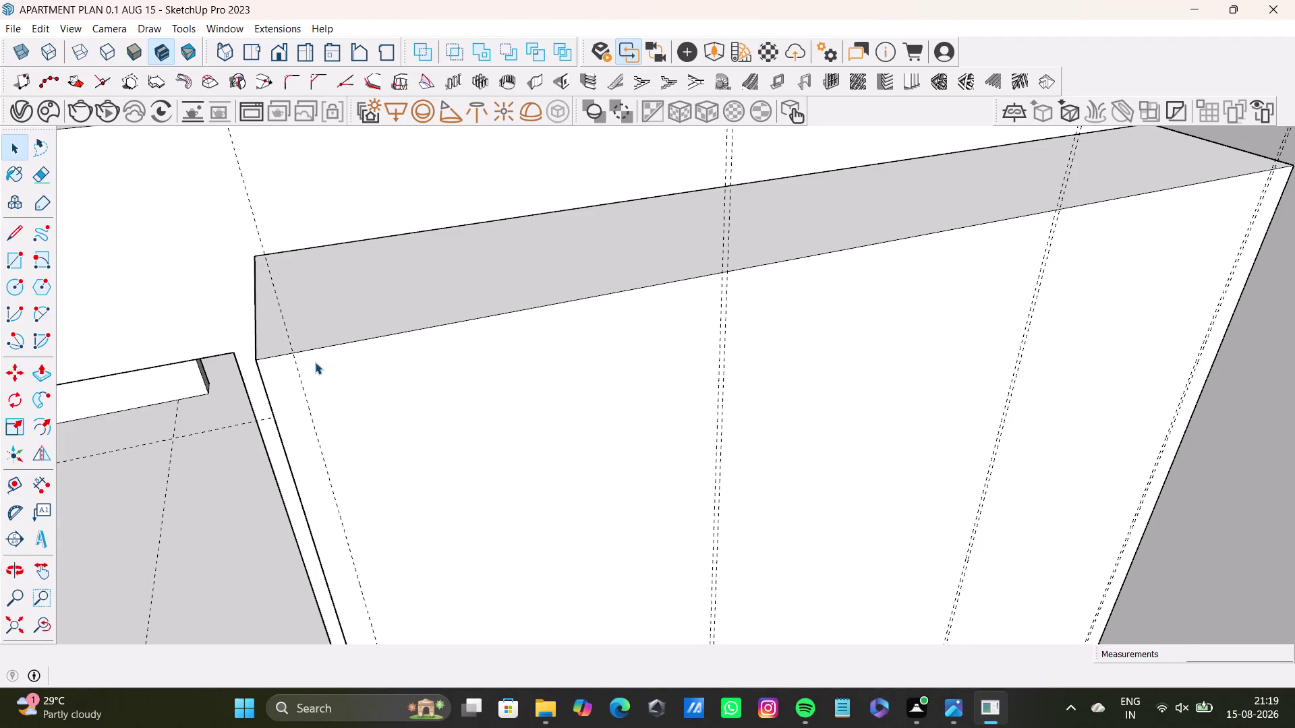
Zoom and pan to bring the wardrobe's left edge into view.
scroll(down, 3)
scroll(down, 3)
middle_drag(391, 461, 281, 365)
scroll(up, 3)
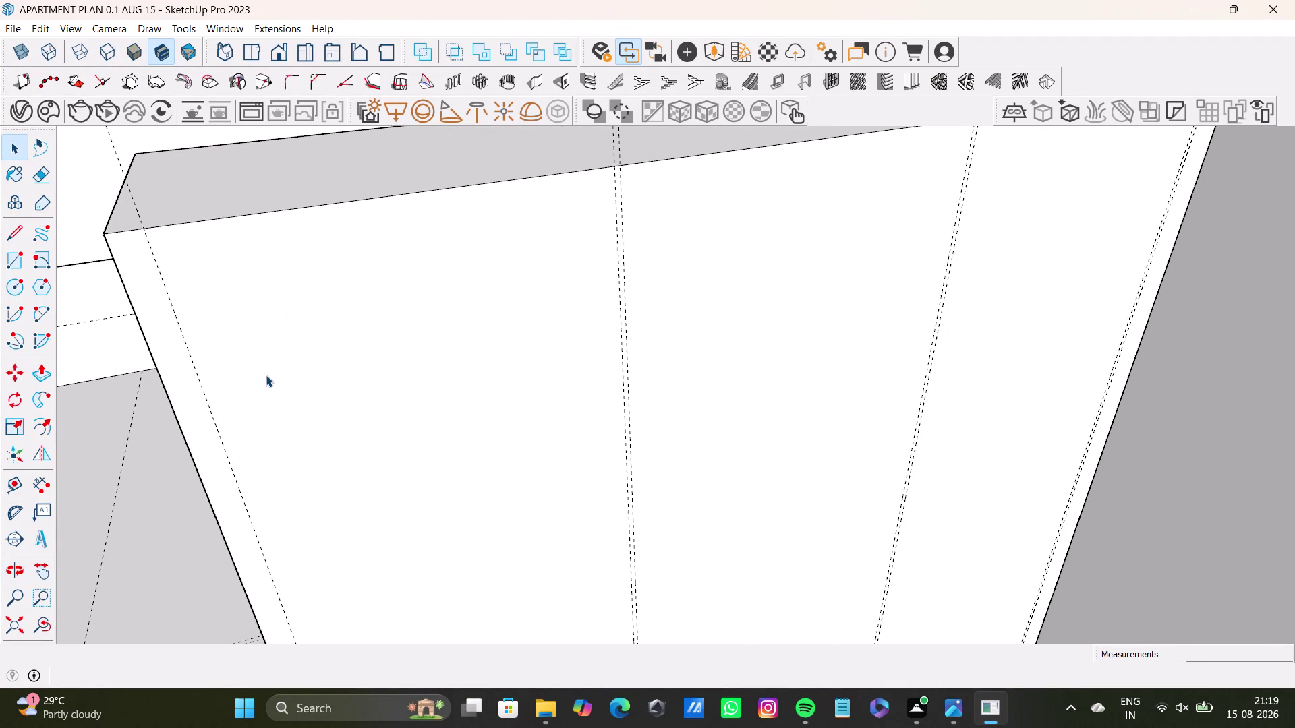
drag(18, 482, 28, 476)
scroll(up, 3)
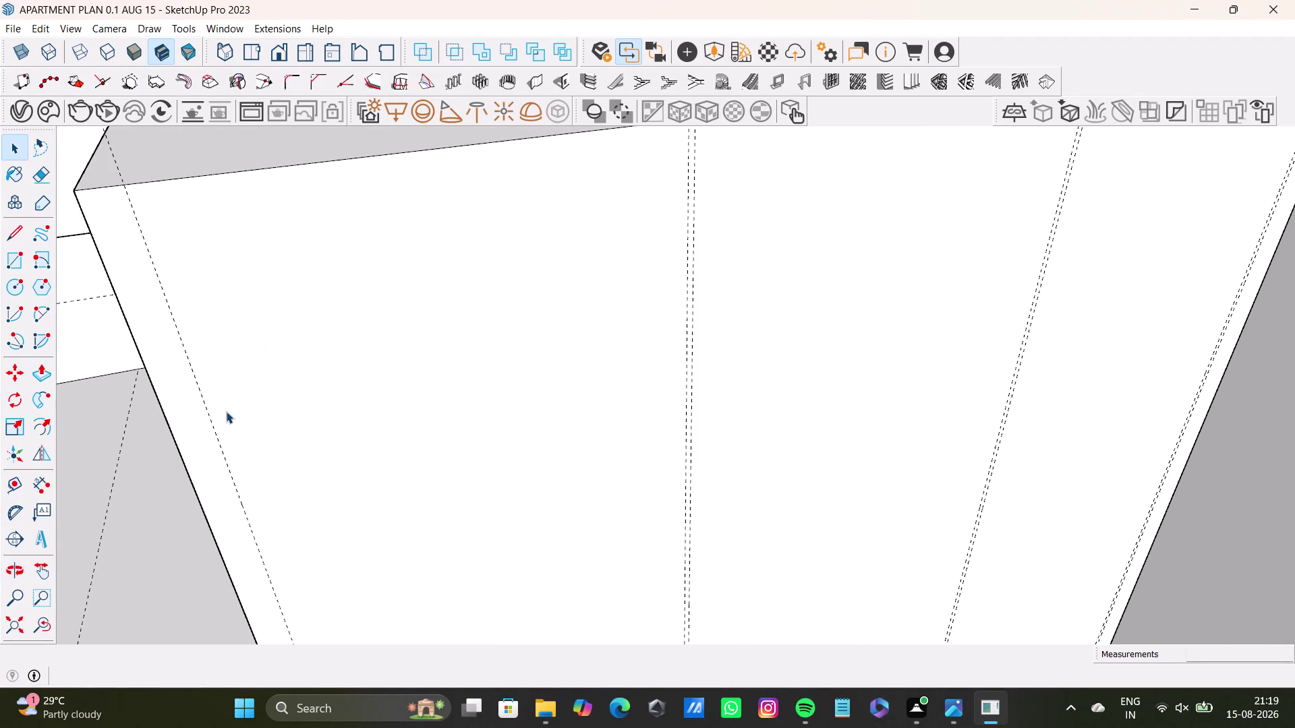
With Tape Measure, place a guide 0.5" in from the wardrobe's left edge.
click(20, 484)
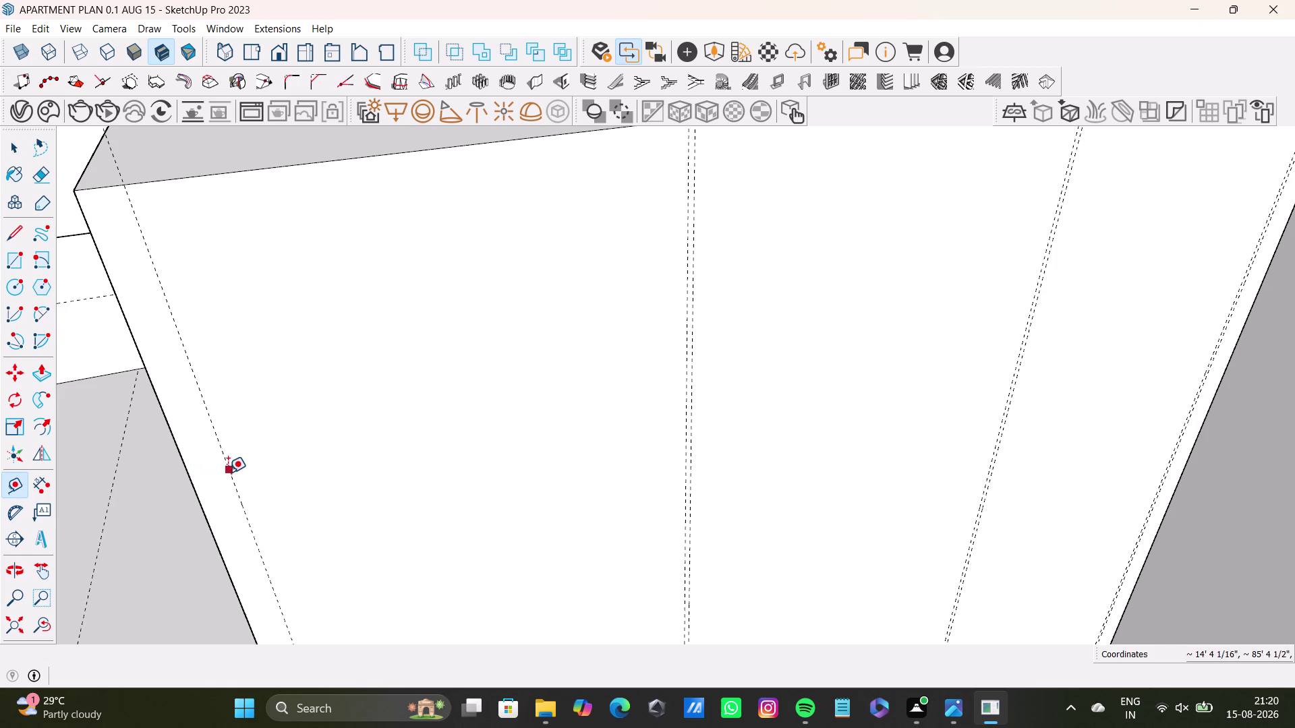
drag(228, 473, 263, 473)
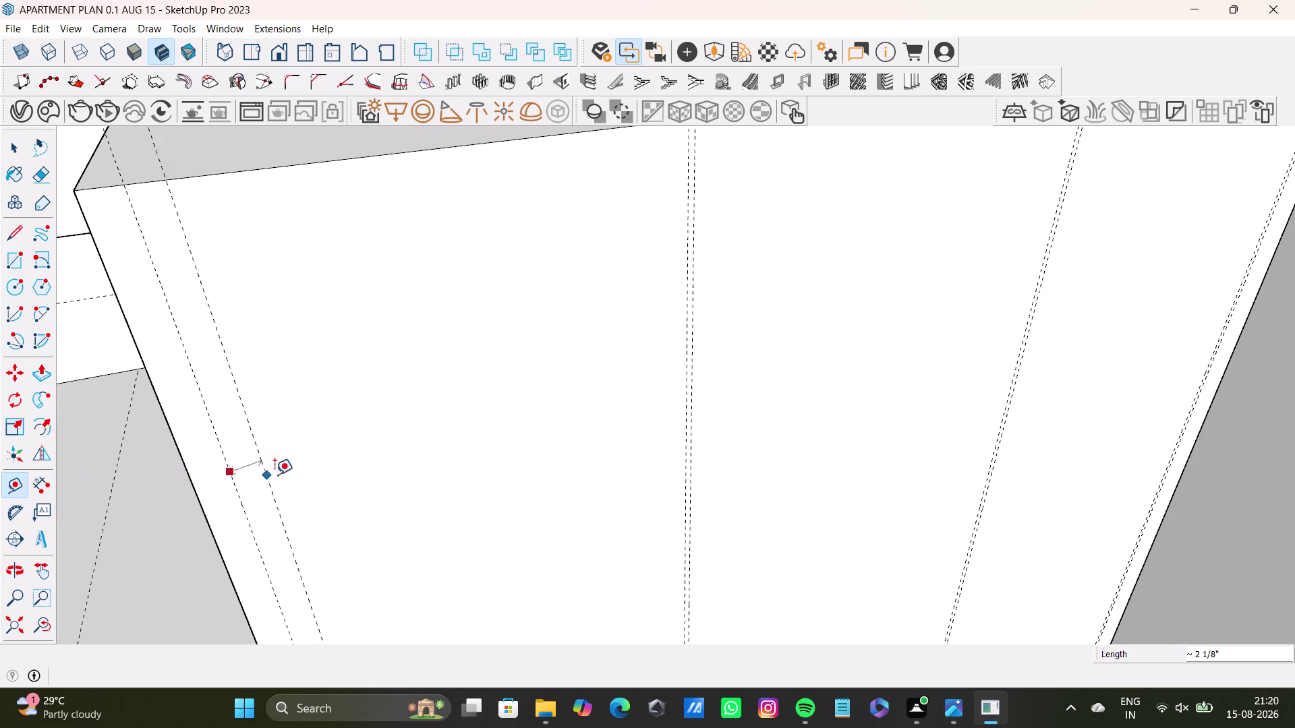
middle_drag(301, 482, 464, 484)
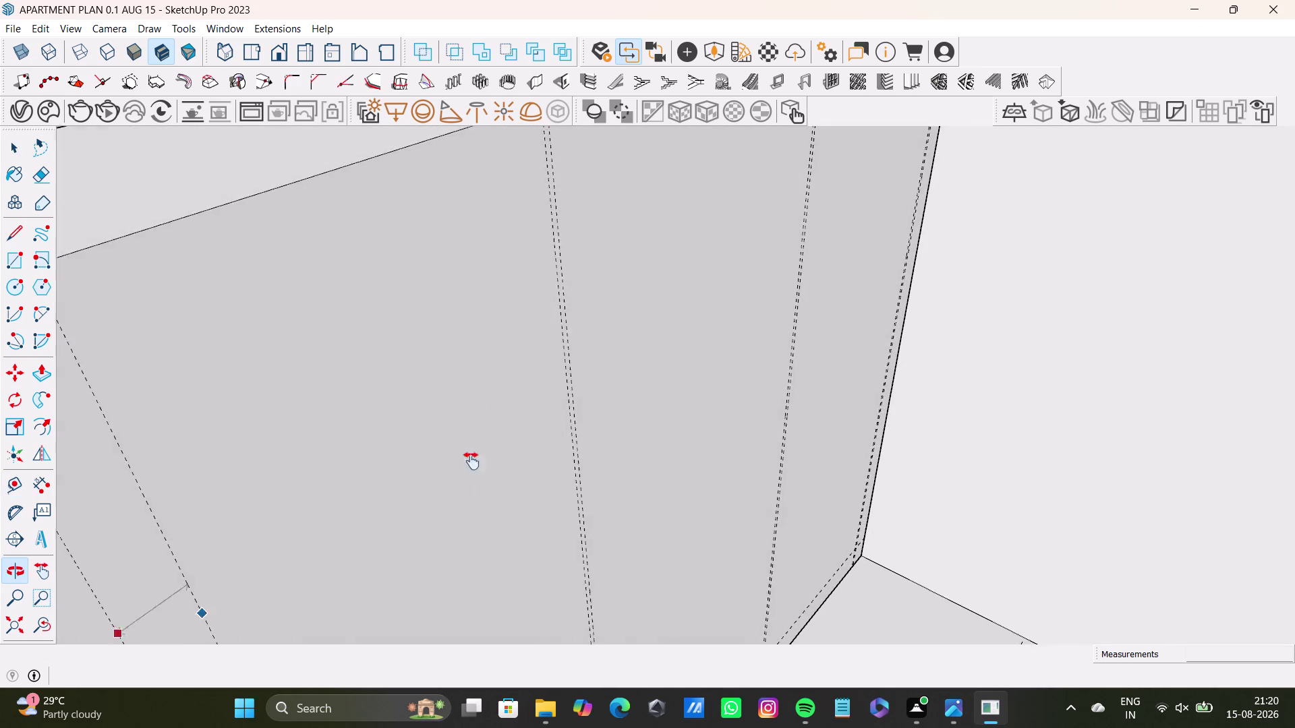
middle_drag(464, 484, 526, 372)
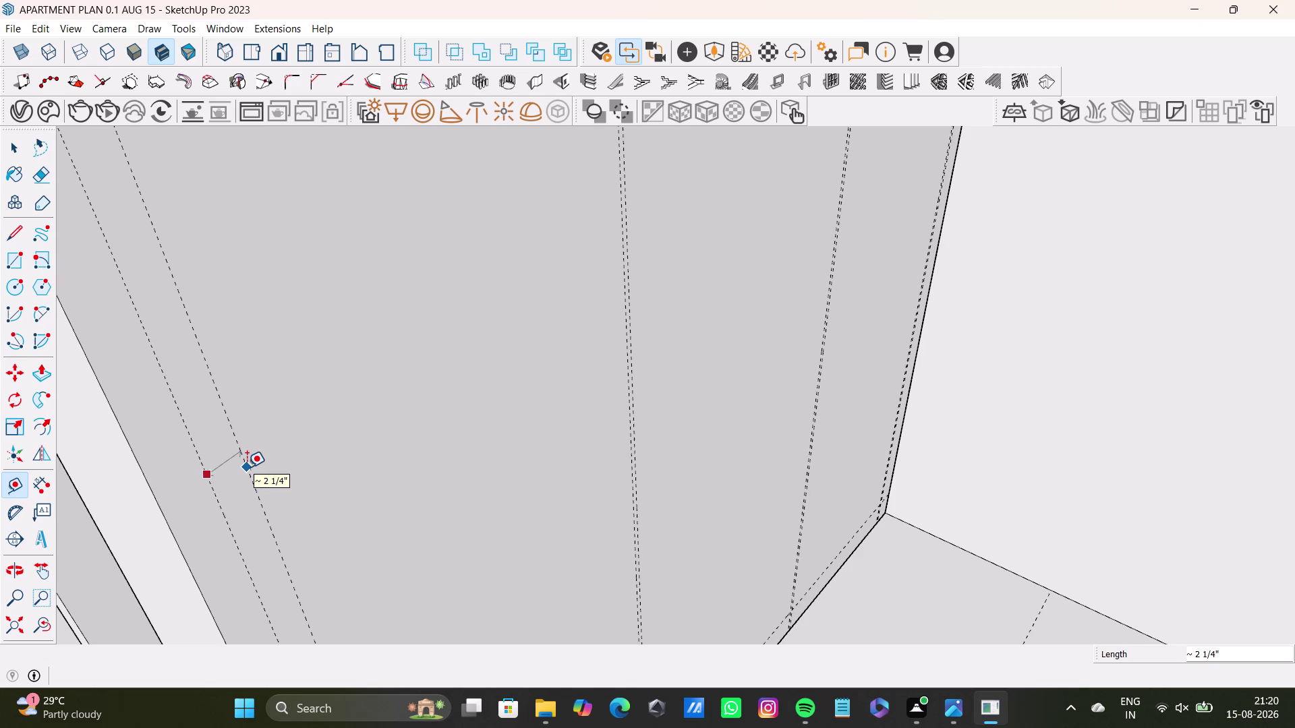
text(0)
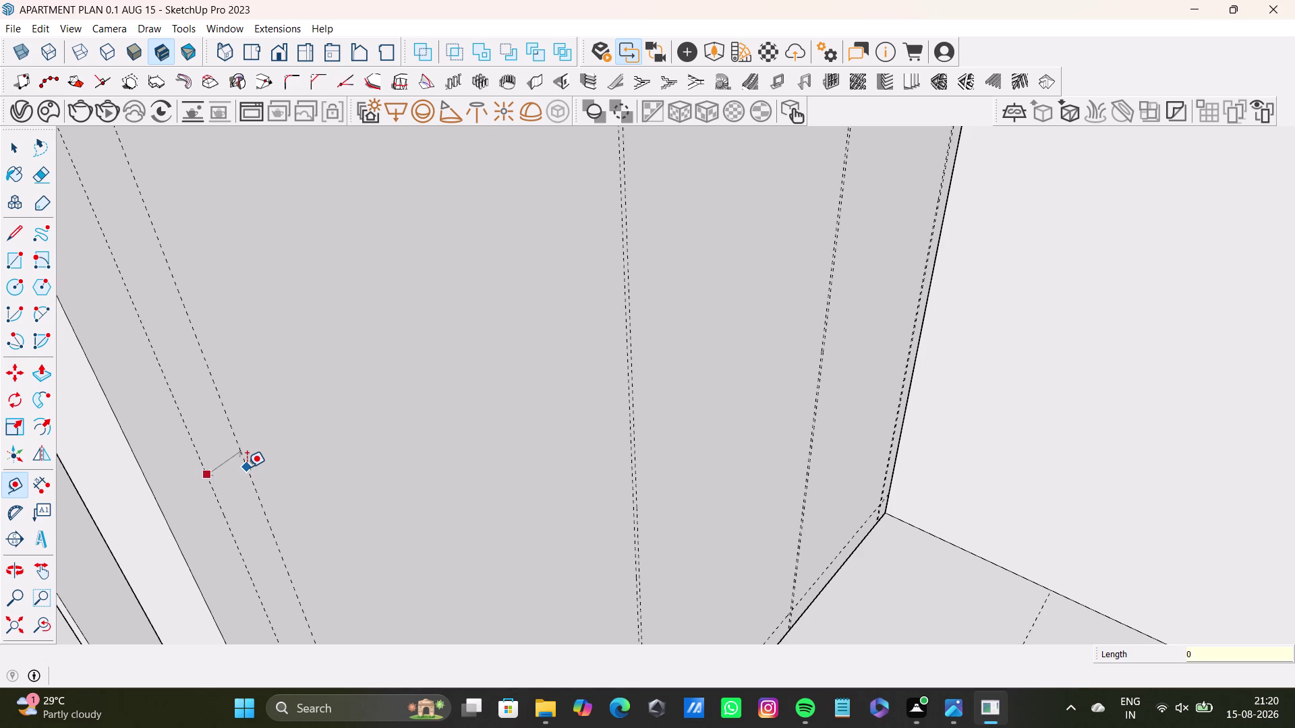
text(.5)
key(shift+quotedbl)
key(Return)
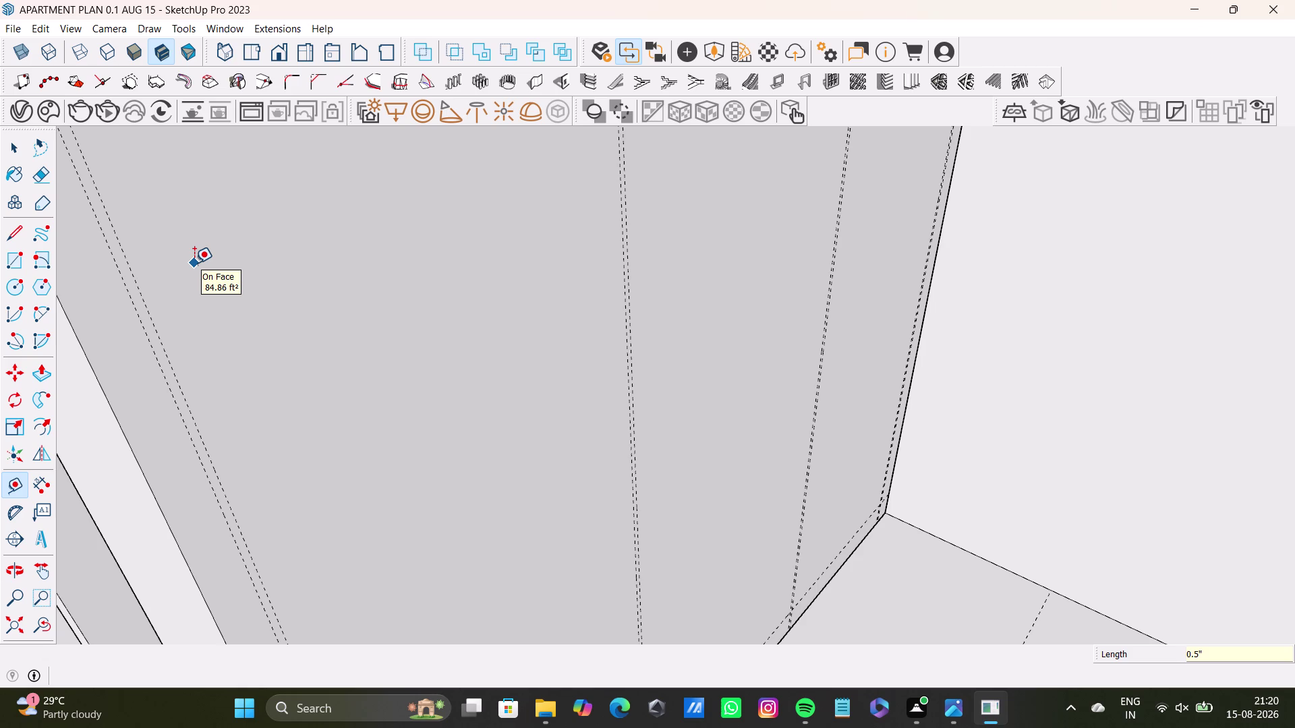
Zoom out and click the wardrobe front to start another offset guide.
scroll(down, 3)
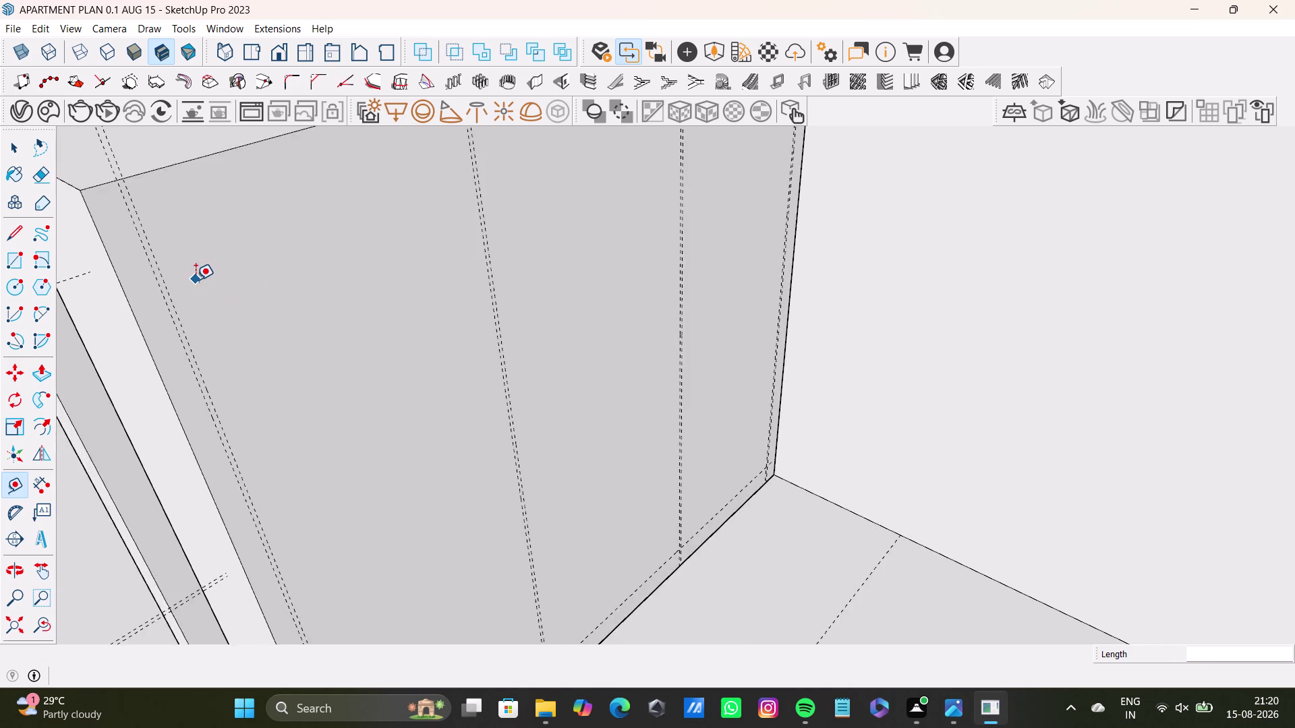
scroll(down, 3)
scroll(down, 3)
scroll(down, 3)
scroll(down, 3)
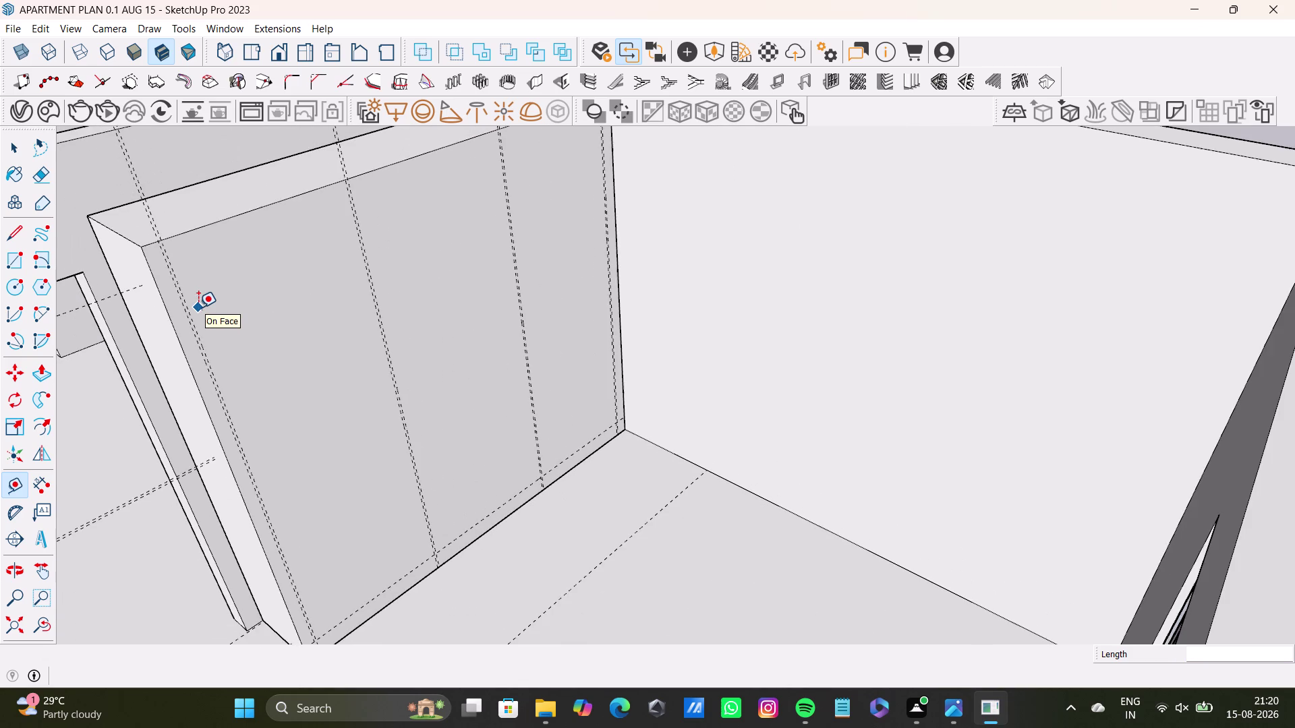
scroll(down, 3)
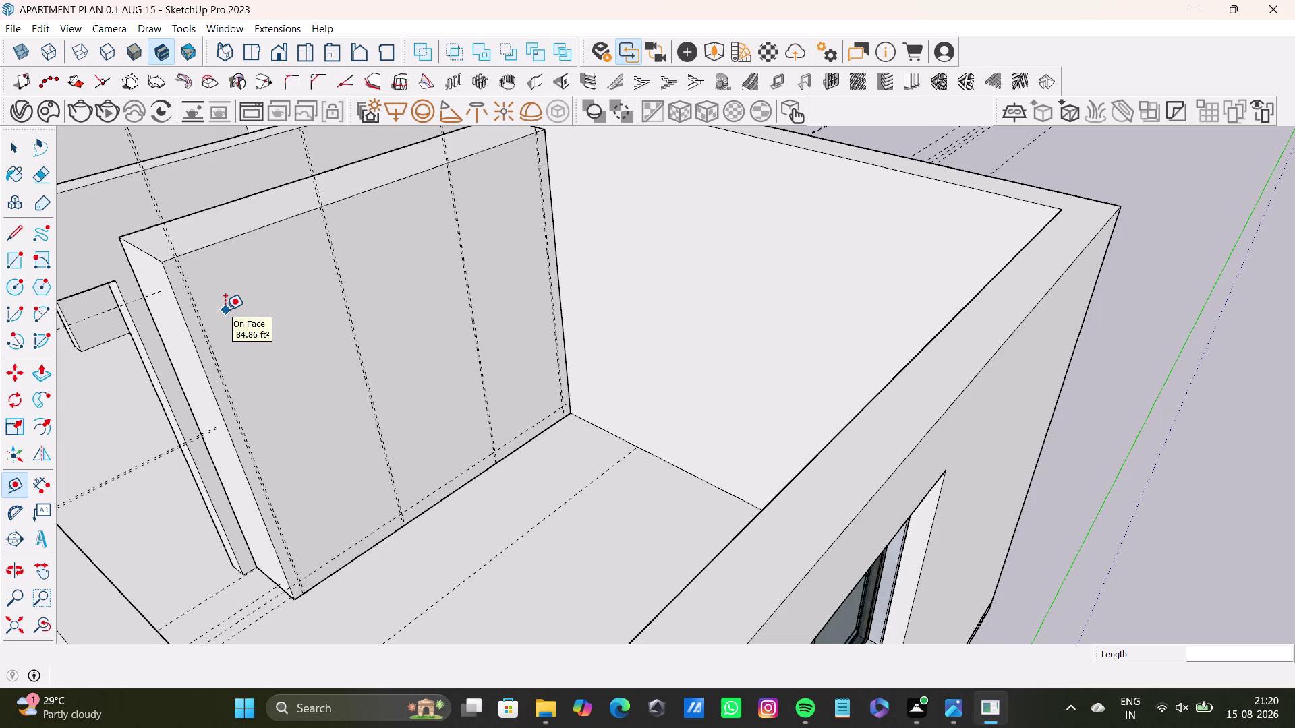
scroll(up, 3)
click(215, 242)
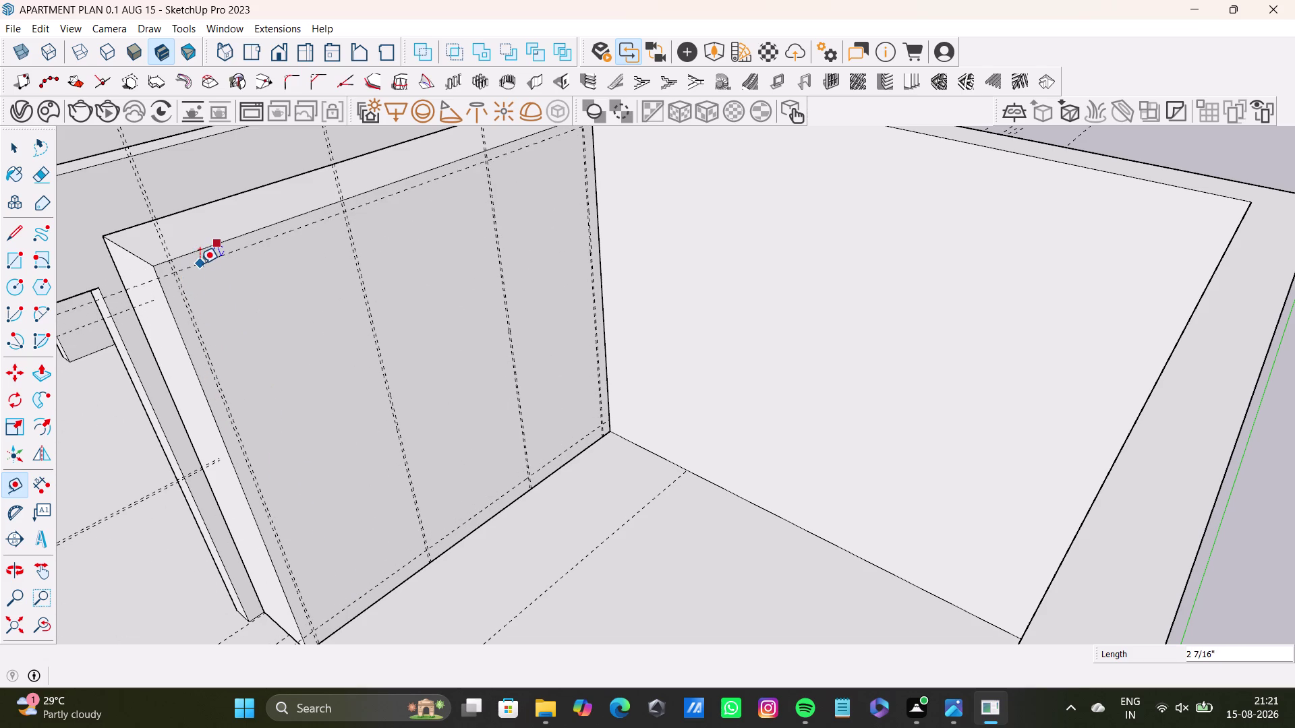
Start a parallel guide from the wardrobe's top edge, turning the view to face the front.
click(199, 269)
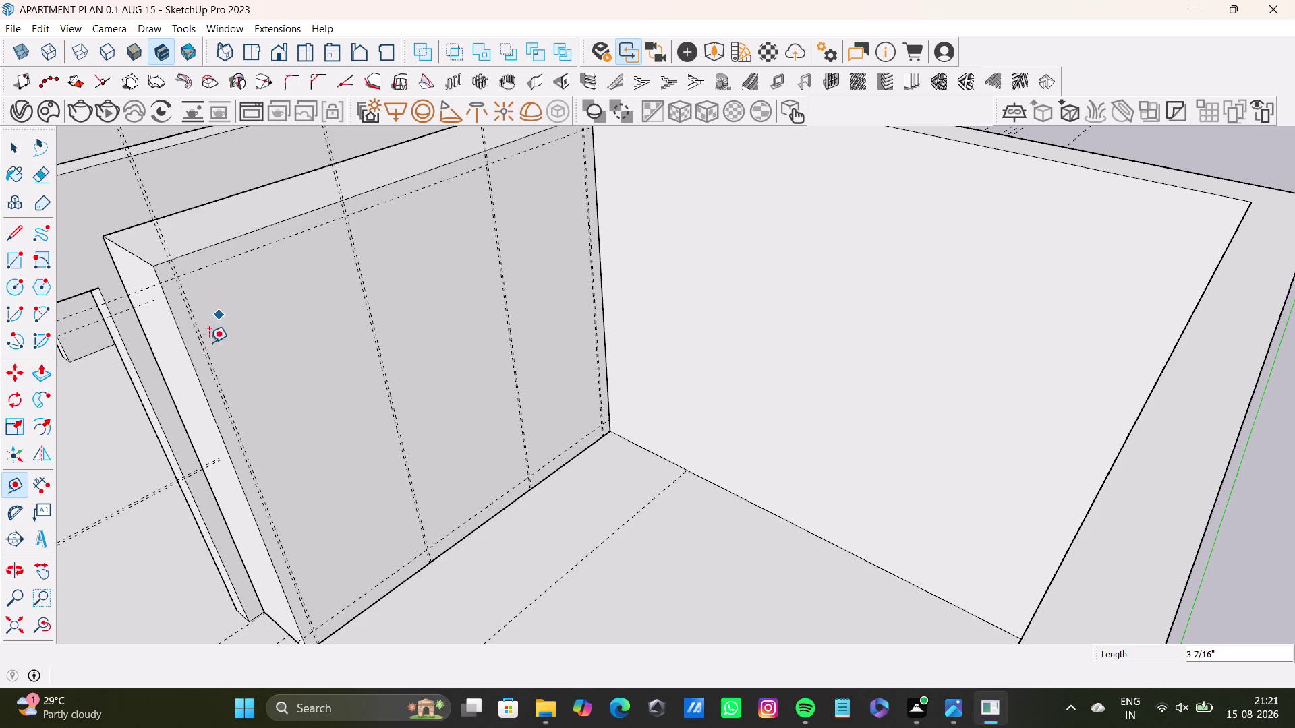
scroll(down, 3)
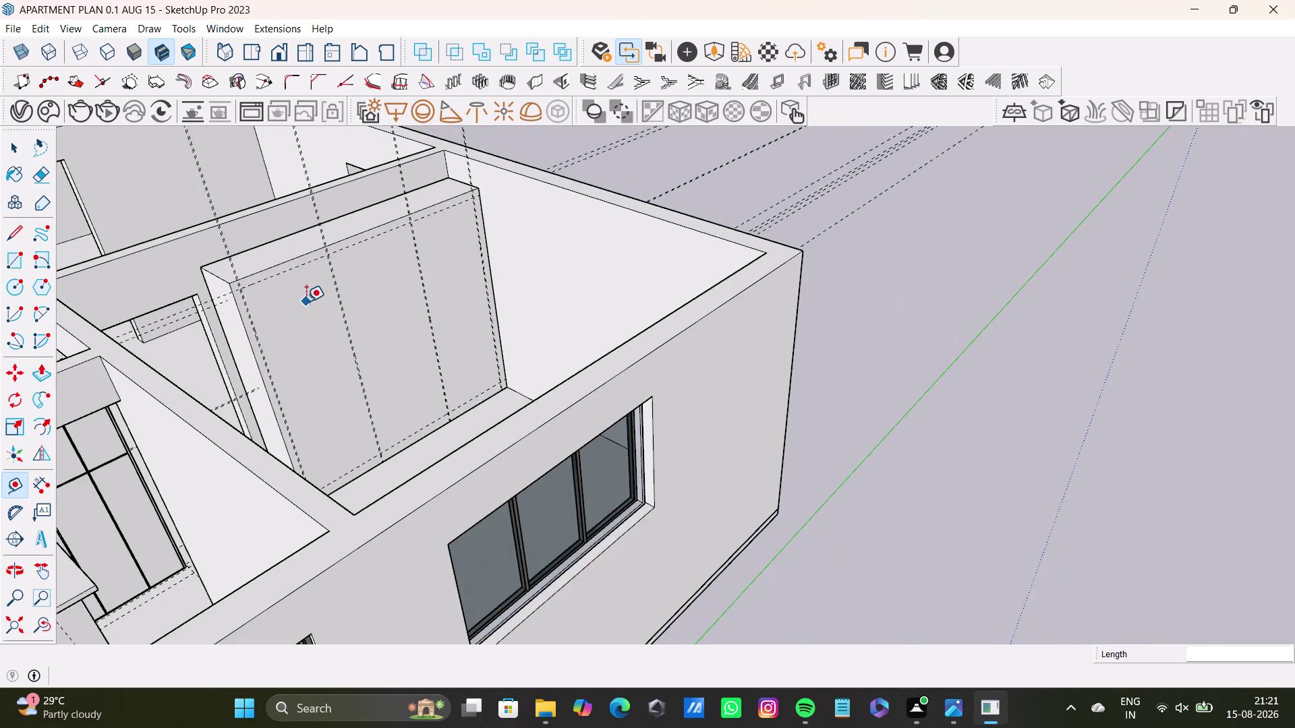
scroll(up, 3)
middle_drag(324, 309, 246, 305)
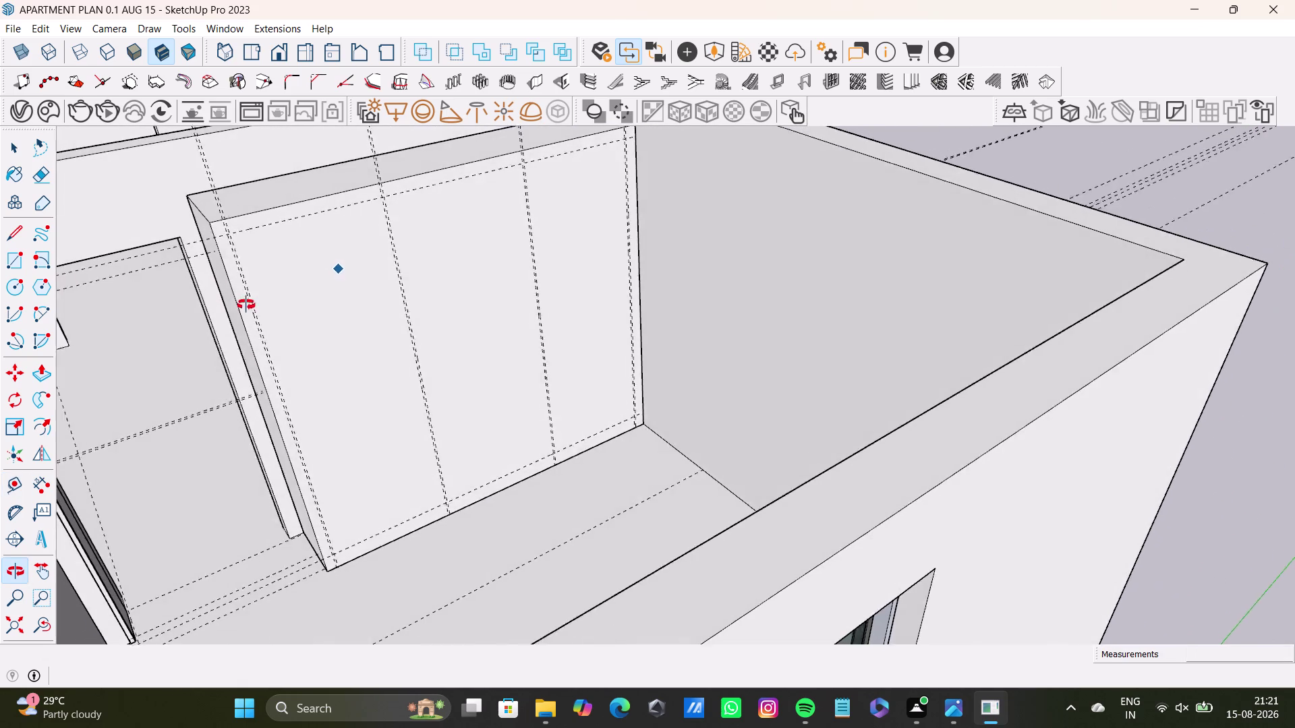
middle_drag(247, 305, 244, 296)
scroll(up, 3)
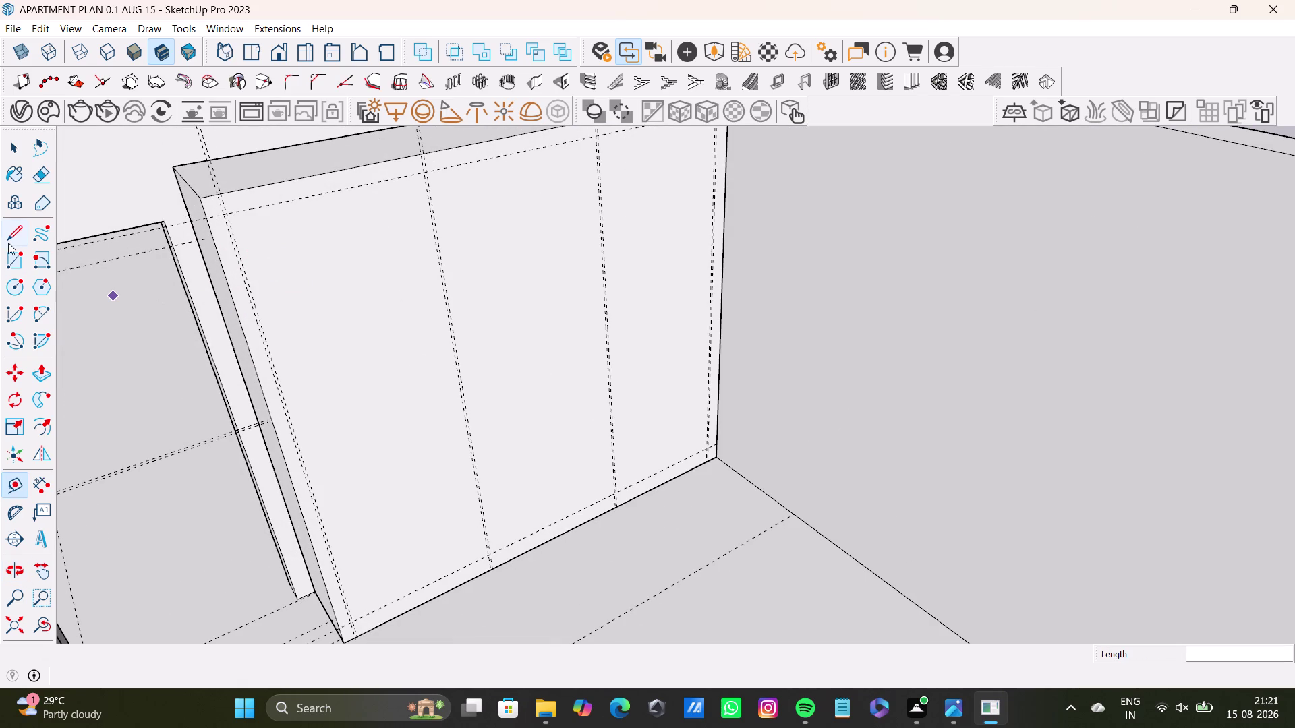
Start a rectangle at the top-left guide intersection of the wardrobe front.
click(17, 265)
scroll(up, 3)
scroll(up, 3)
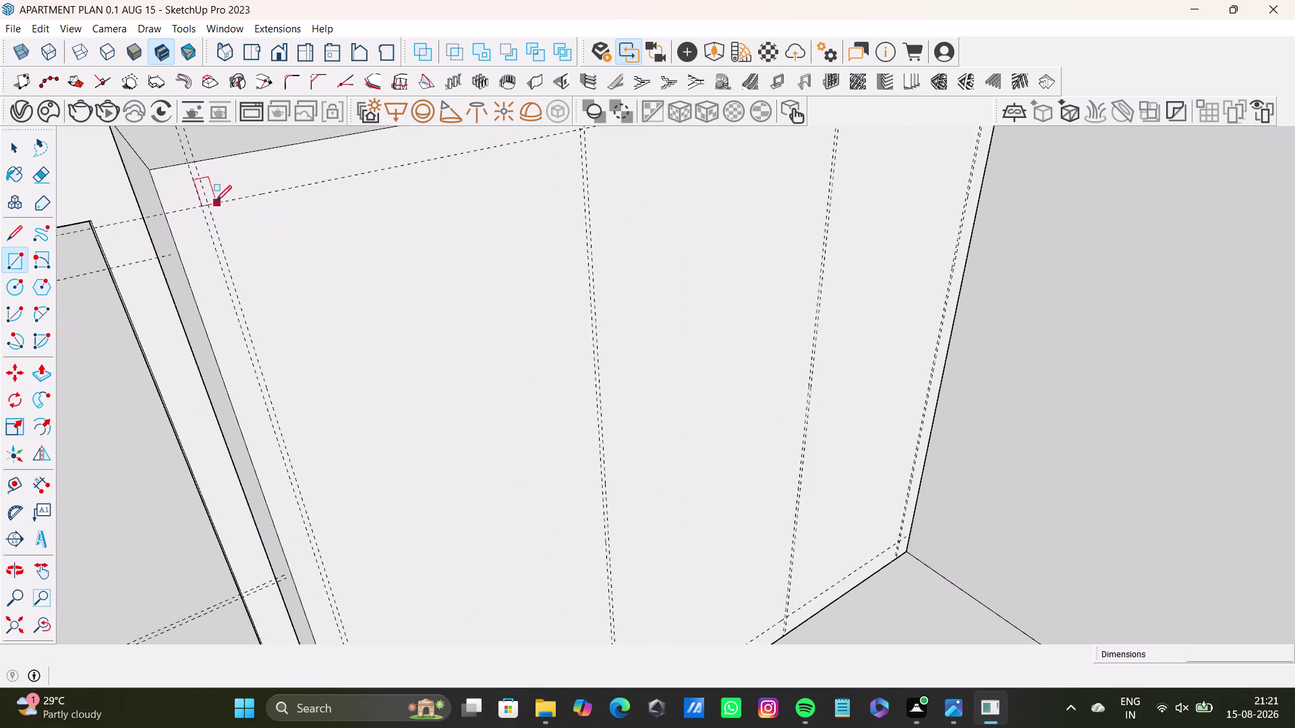
scroll(up, 3)
click(209, 206)
scroll(down, 3)
scroll(down, 3)
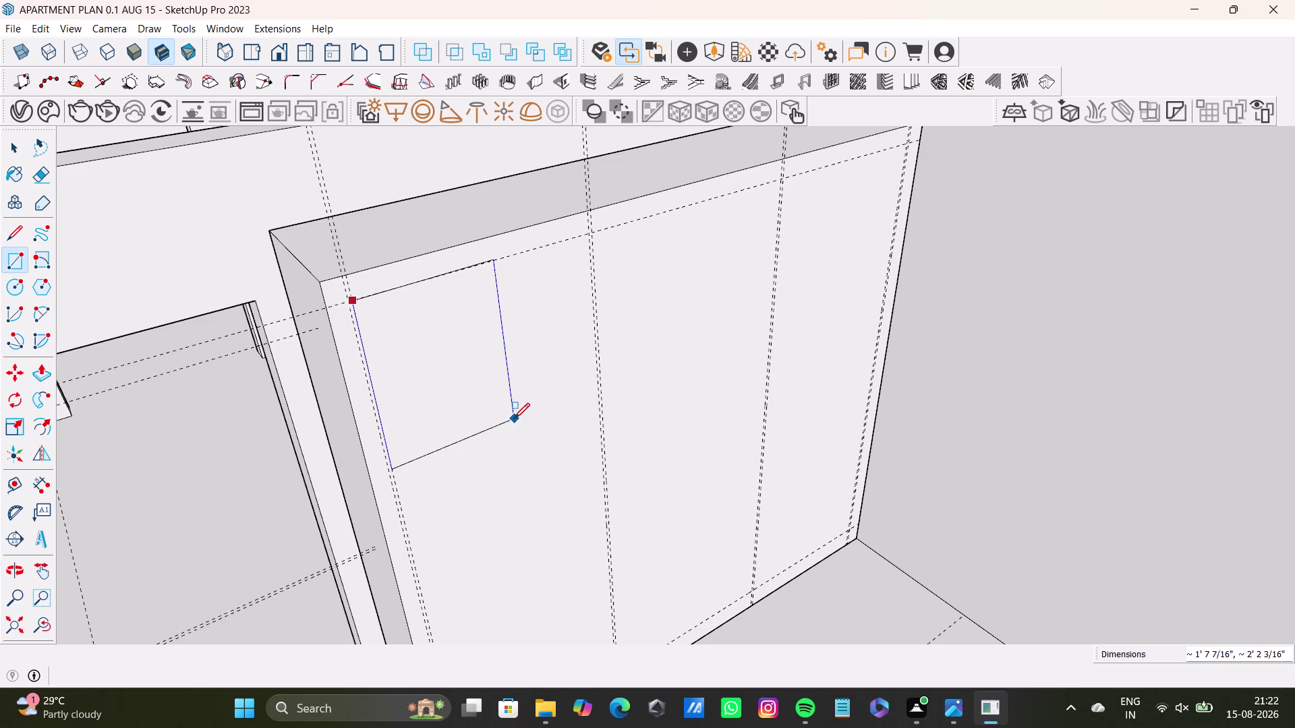
scroll(down, 3)
Finish the rectangle on the front plane at the bottom guide intersection by the first vertical guide.
middle_drag(532, 432, 450, 273)
scroll(up, 3)
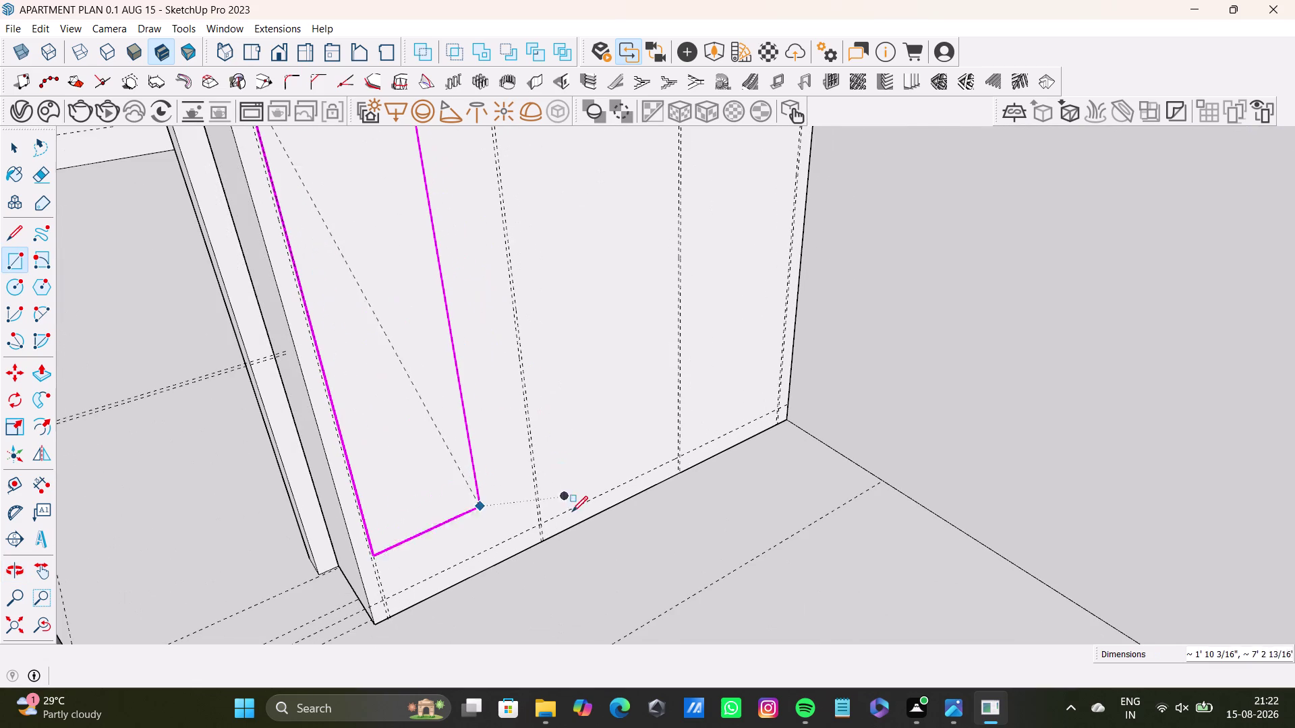
scroll(up, 3)
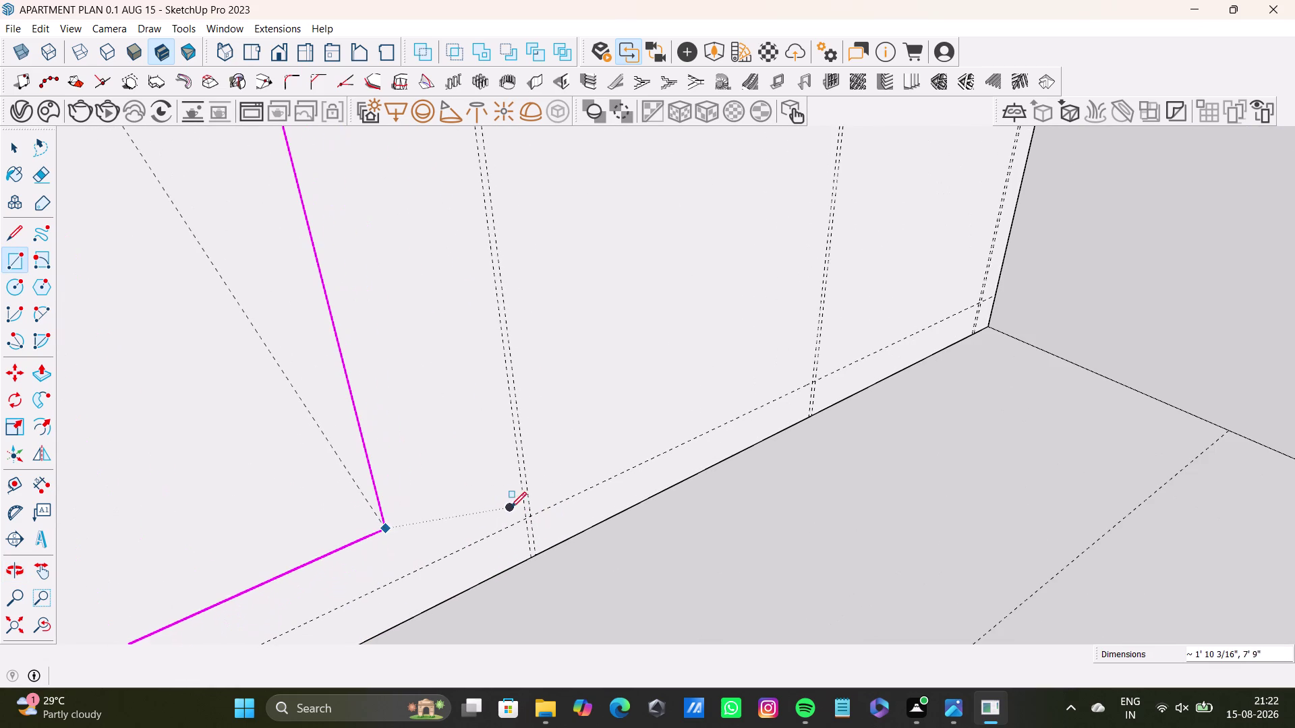
key(Right)
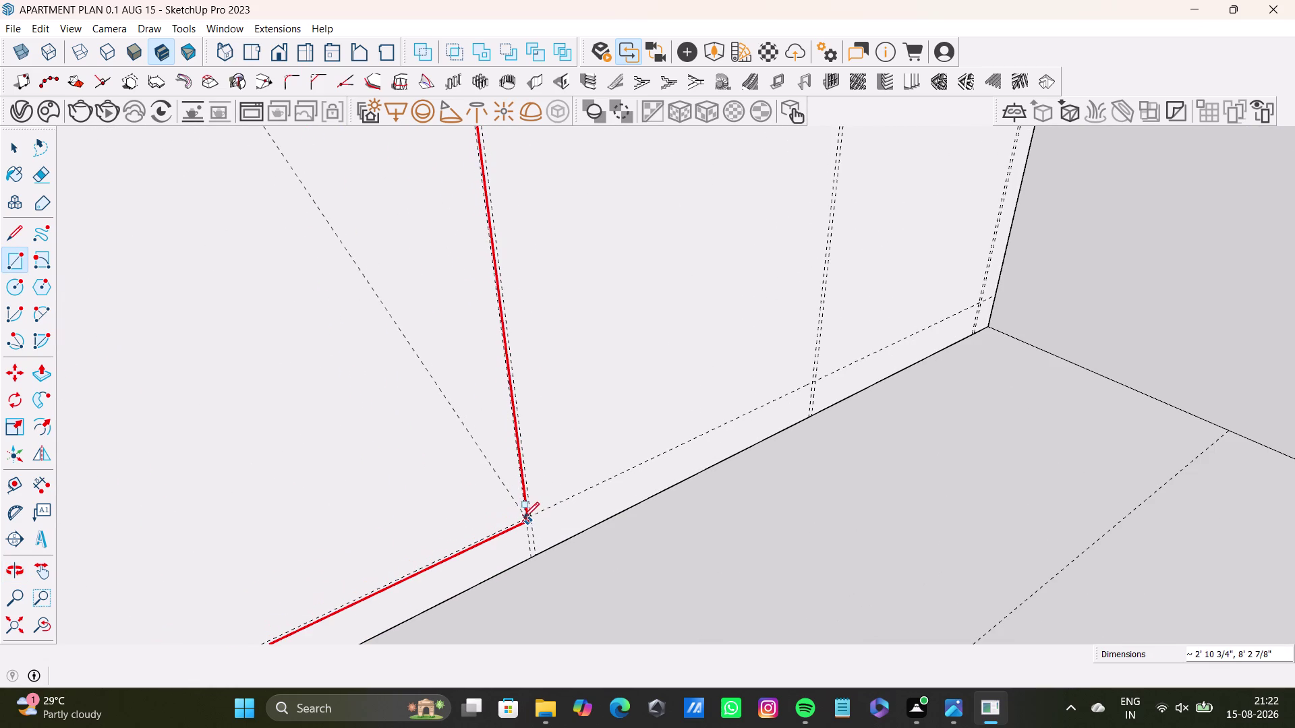
scroll(up, 3)
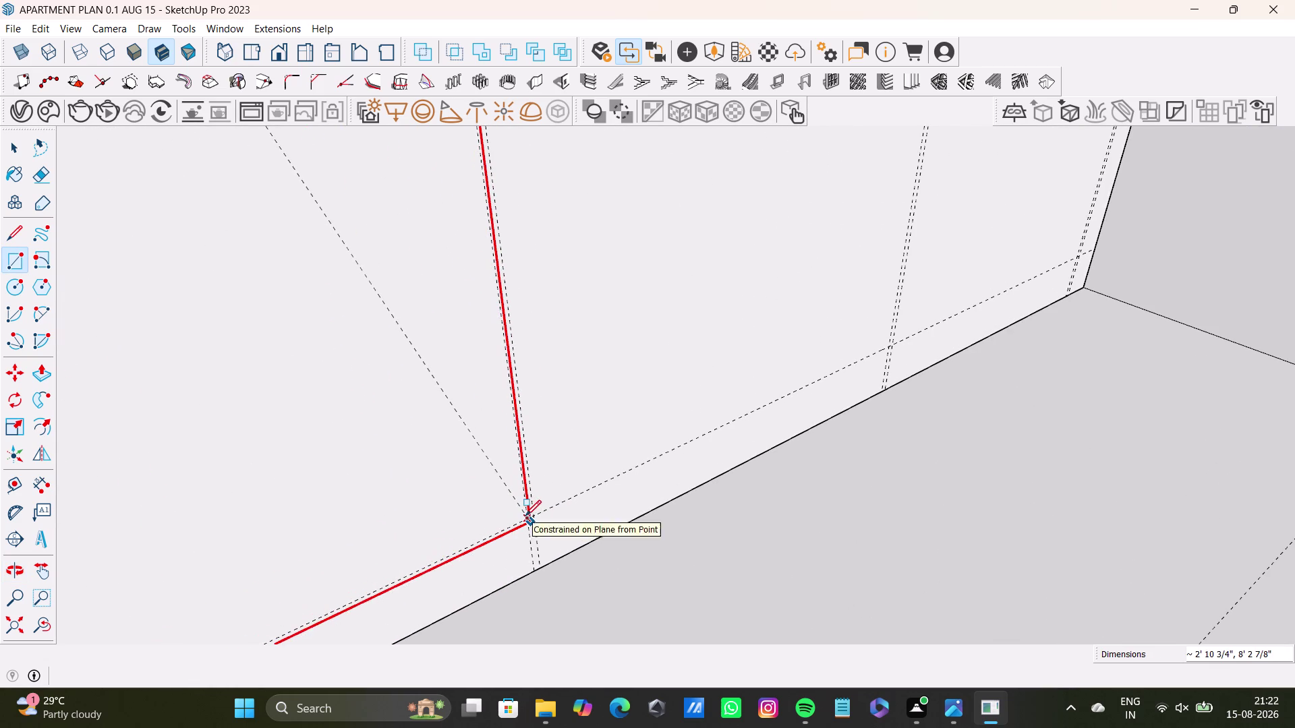
scroll(up, 3)
middle_drag(517, 521, 427, 537)
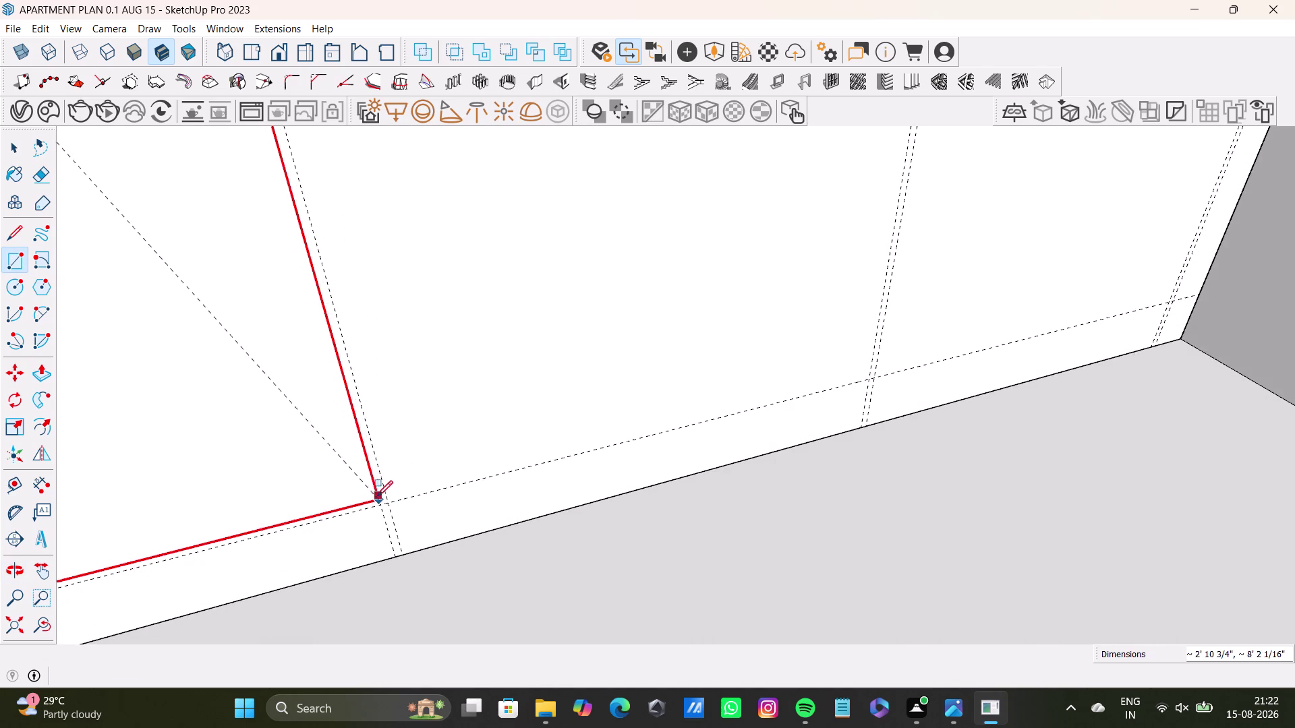
middle_drag(382, 495, 454, 457)
scroll(up, 3)
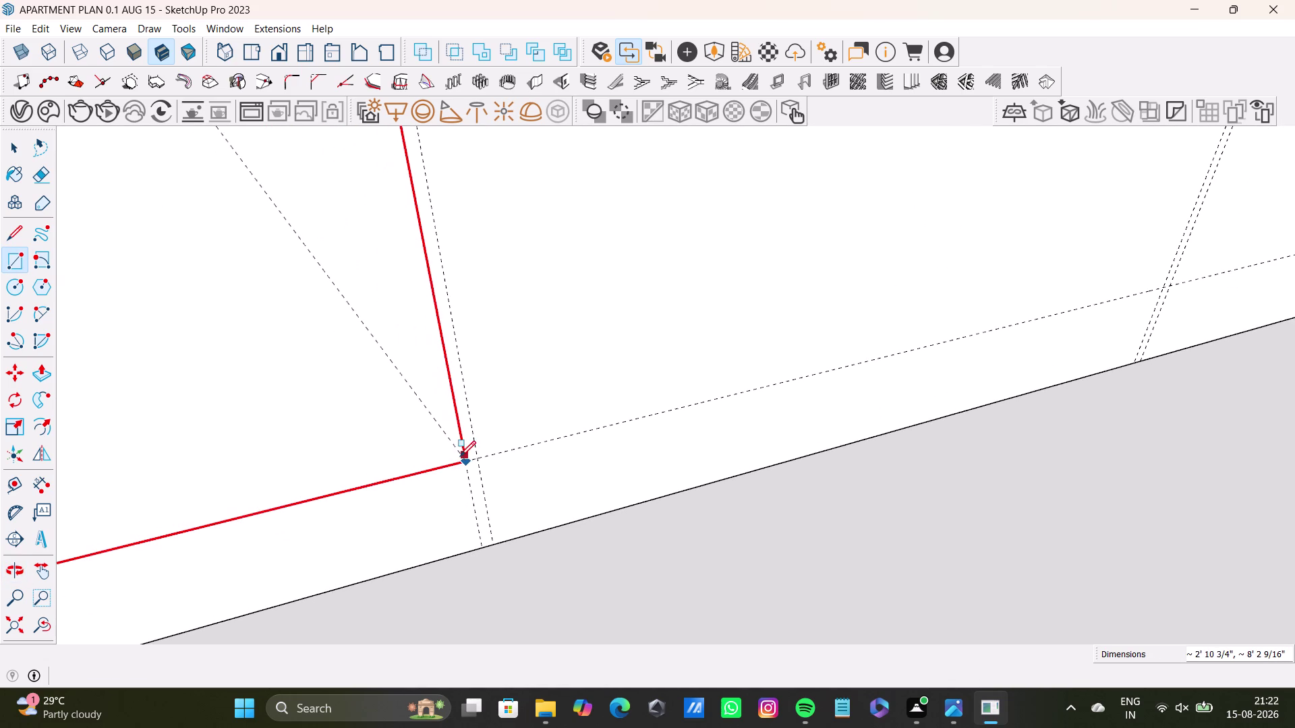
click(463, 457)
key(space)
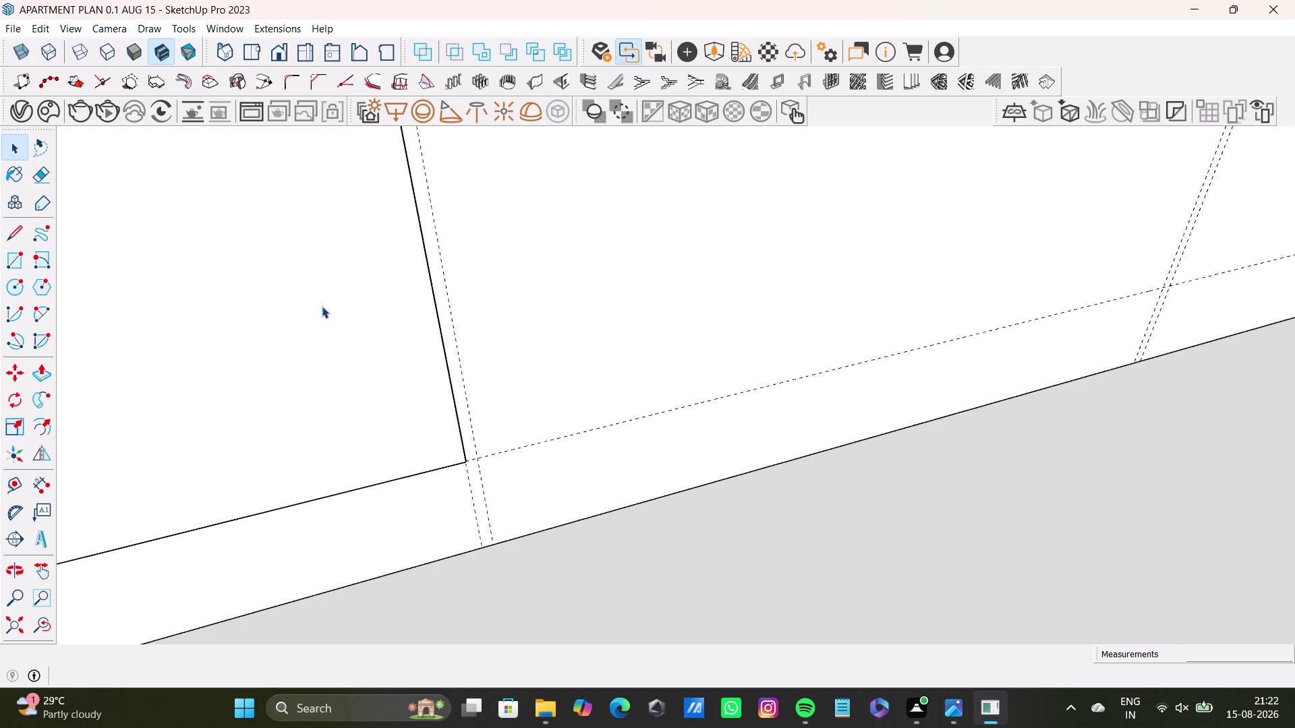
Orbit out to inspect the finished first panel and the whole wardrobe front.
scroll(down, 3)
middle_drag(358, 279, 556, 528)
scroll(down, 3)
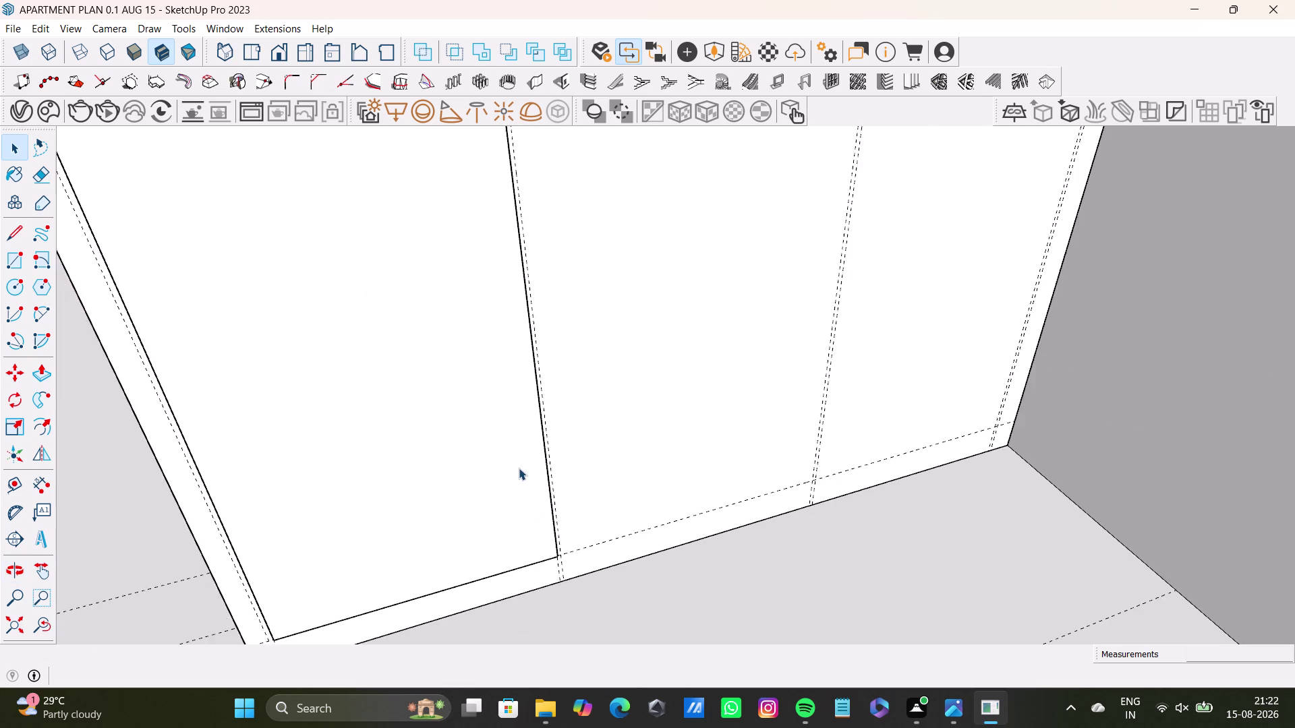
scroll(down, 3)
scroll(down, 3)
middle_drag(467, 353, 477, 446)
scroll(up, 3)
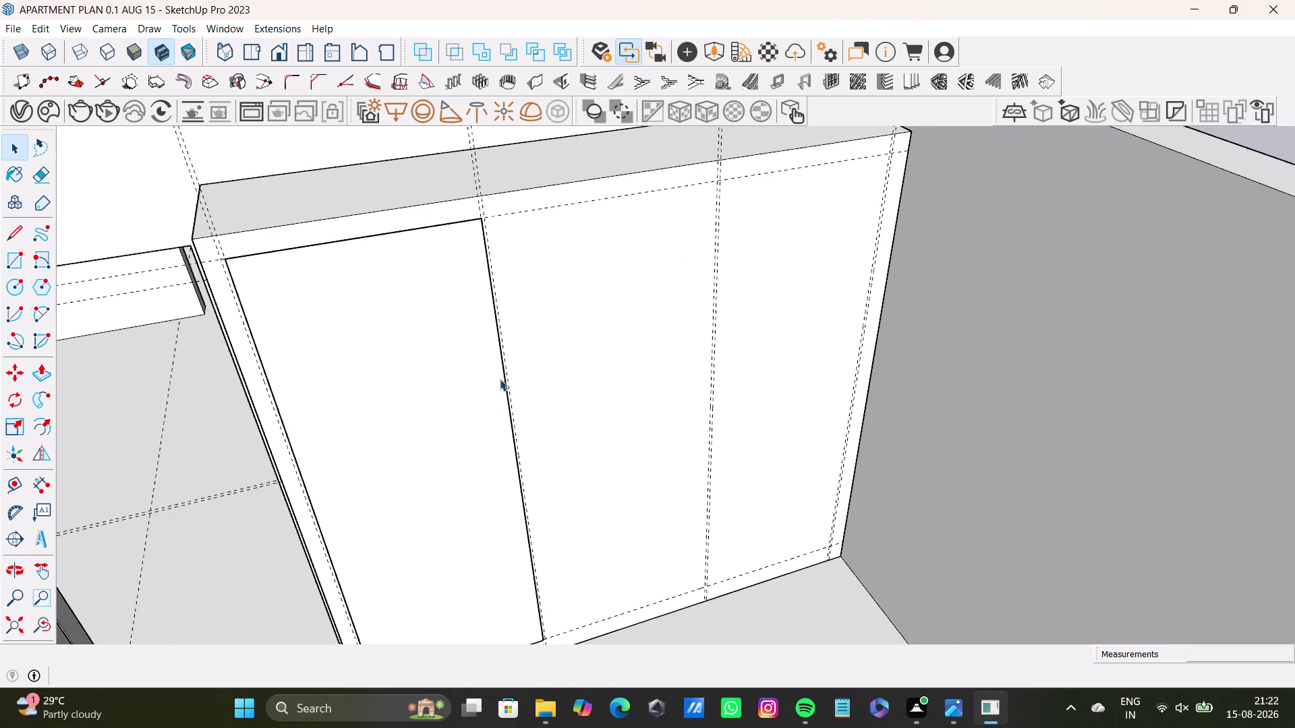
scroll(up, 3)
middle_drag(504, 340, 440, 416)
Trace a rectangle from the next panel's top corner down to the wardrobe's bottom edge.
click(16, 261)
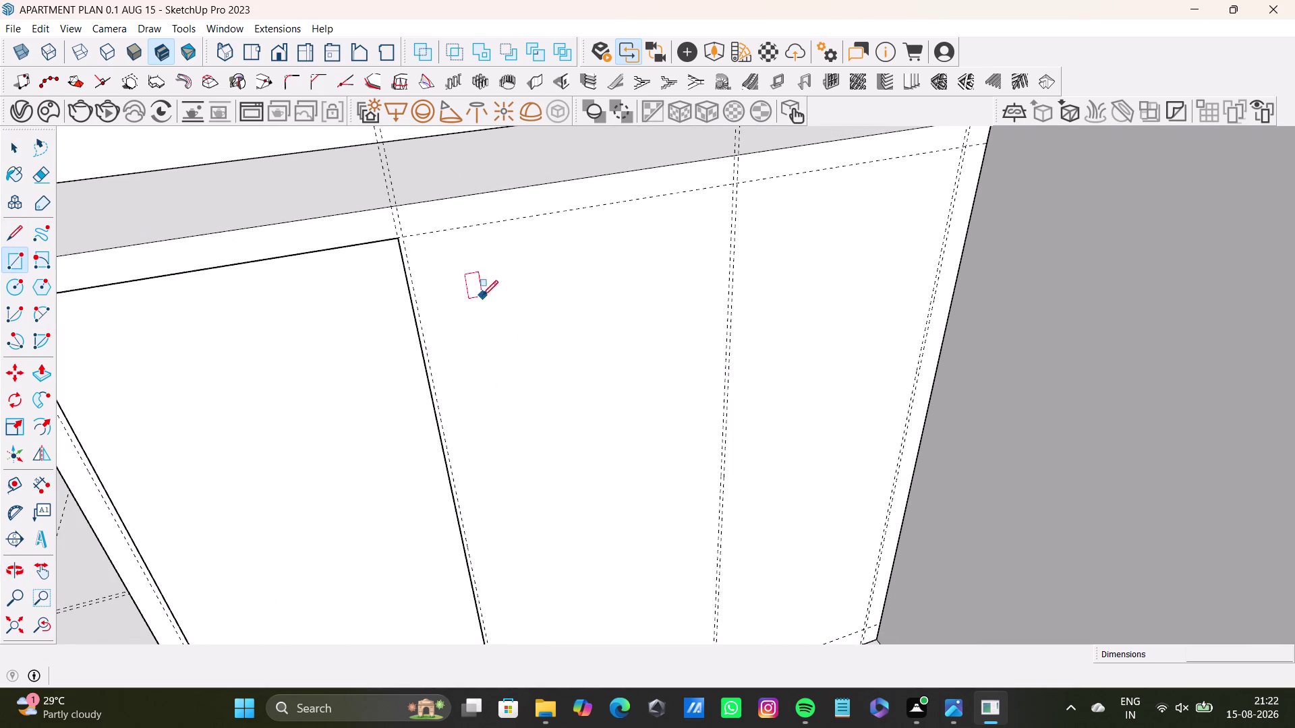
scroll(up, 3)
click(359, 208)
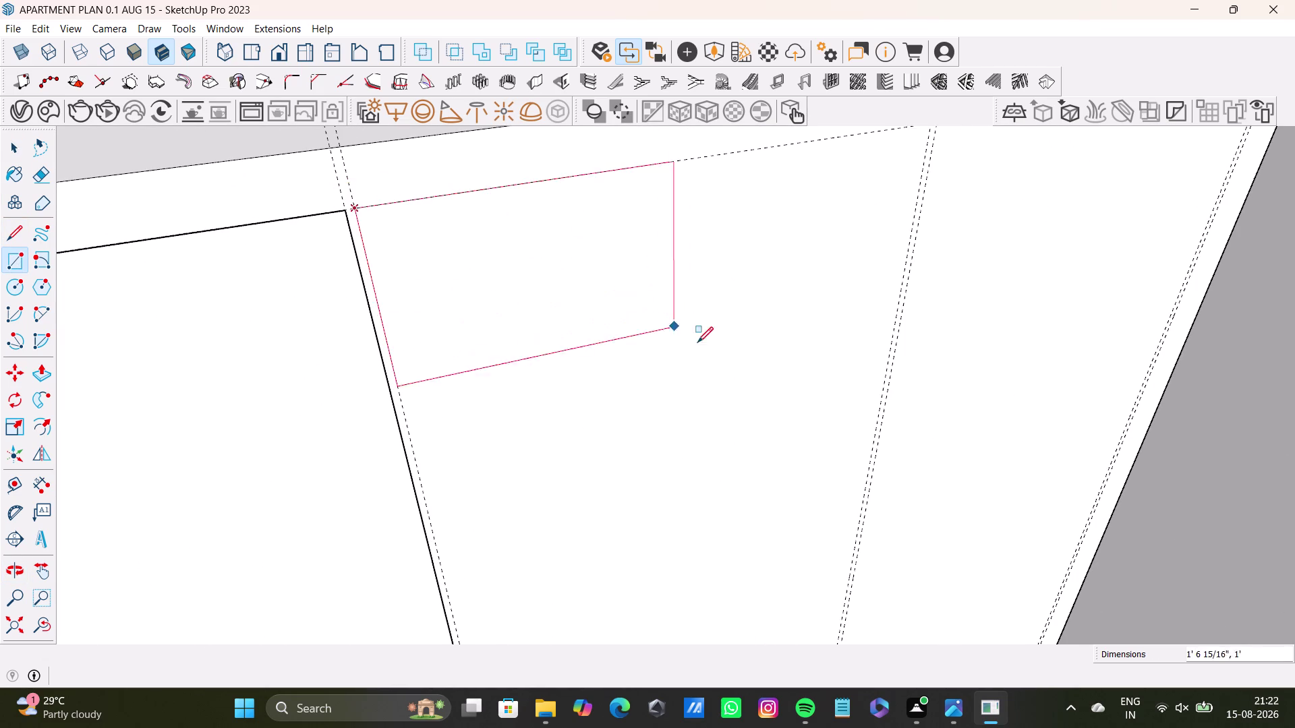
scroll(down, 3)
middle_drag(721, 371, 600, 346)
scroll(down, 3)
middle_drag(610, 398, 529, 219)
scroll(down, 3)
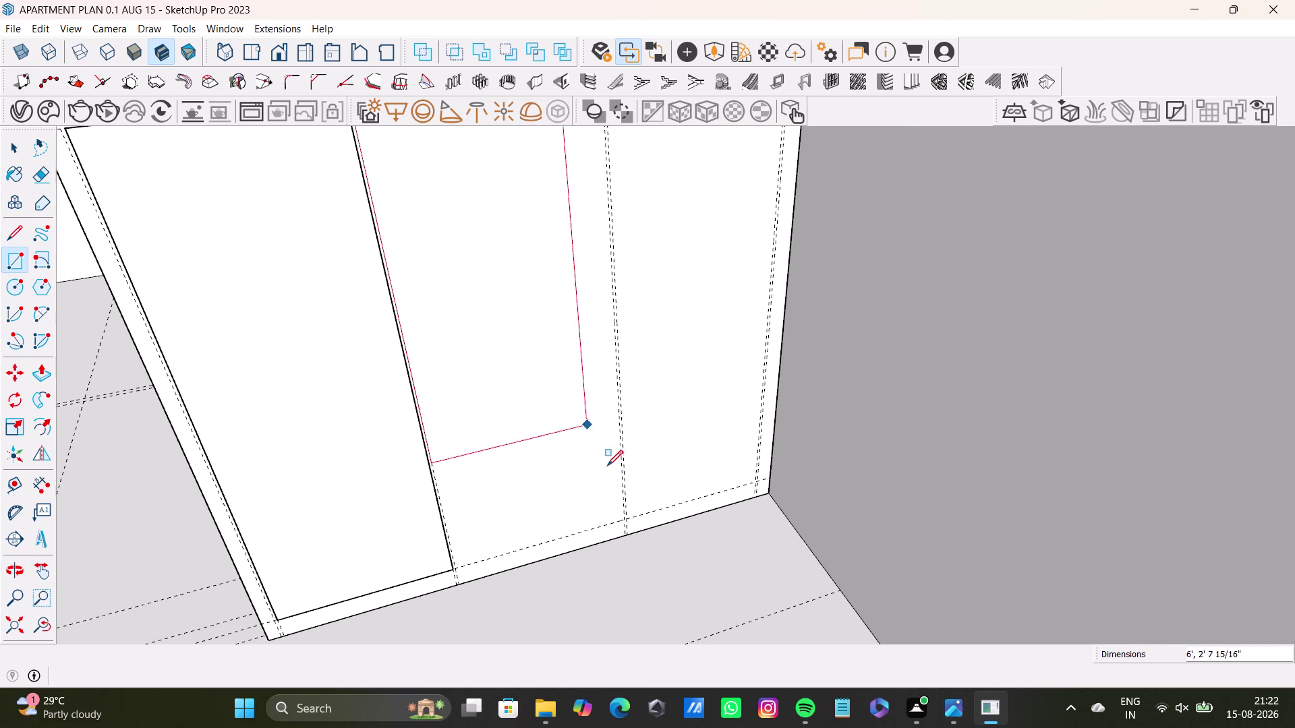
scroll(up, 3)
scroll(up, 3)
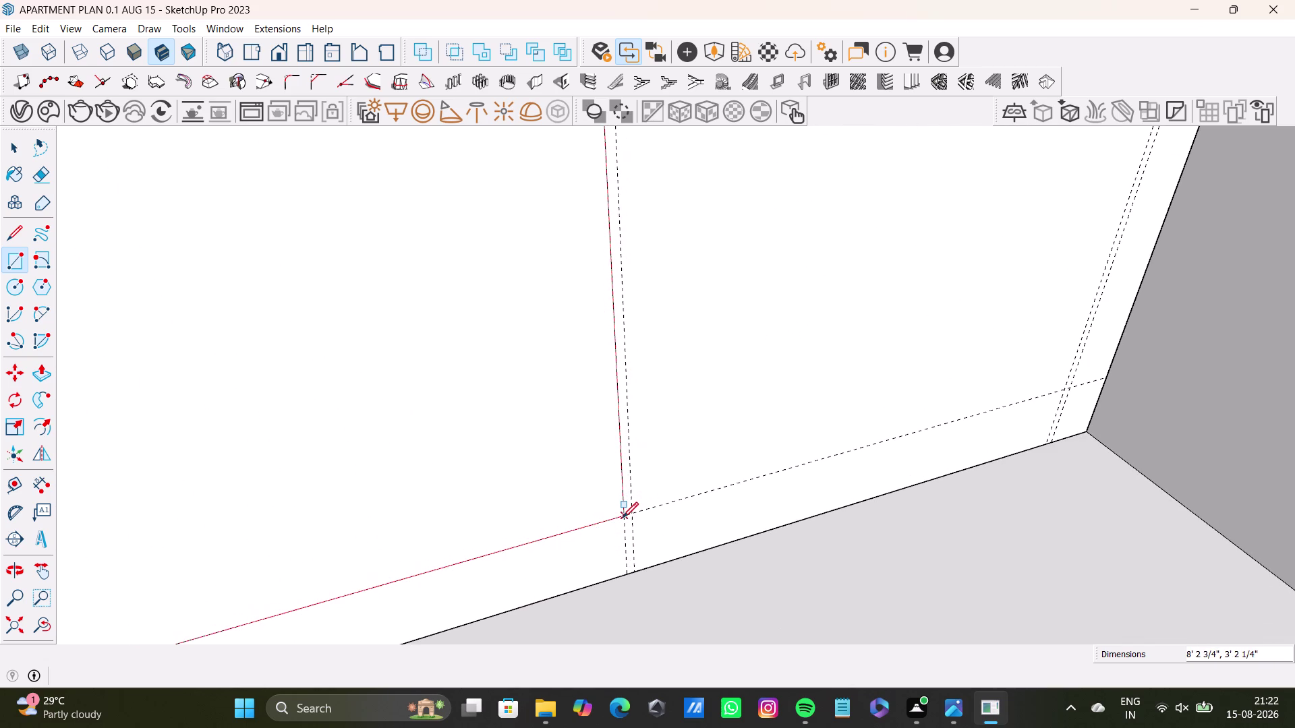
click(623, 518)
key(space)
Orbit around the traced panel and select its new face.
scroll(down, 3)
middle_drag(234, 382, 509, 492)
scroll(down, 3)
middle_drag(435, 386, 451, 531)
scroll(down, 3)
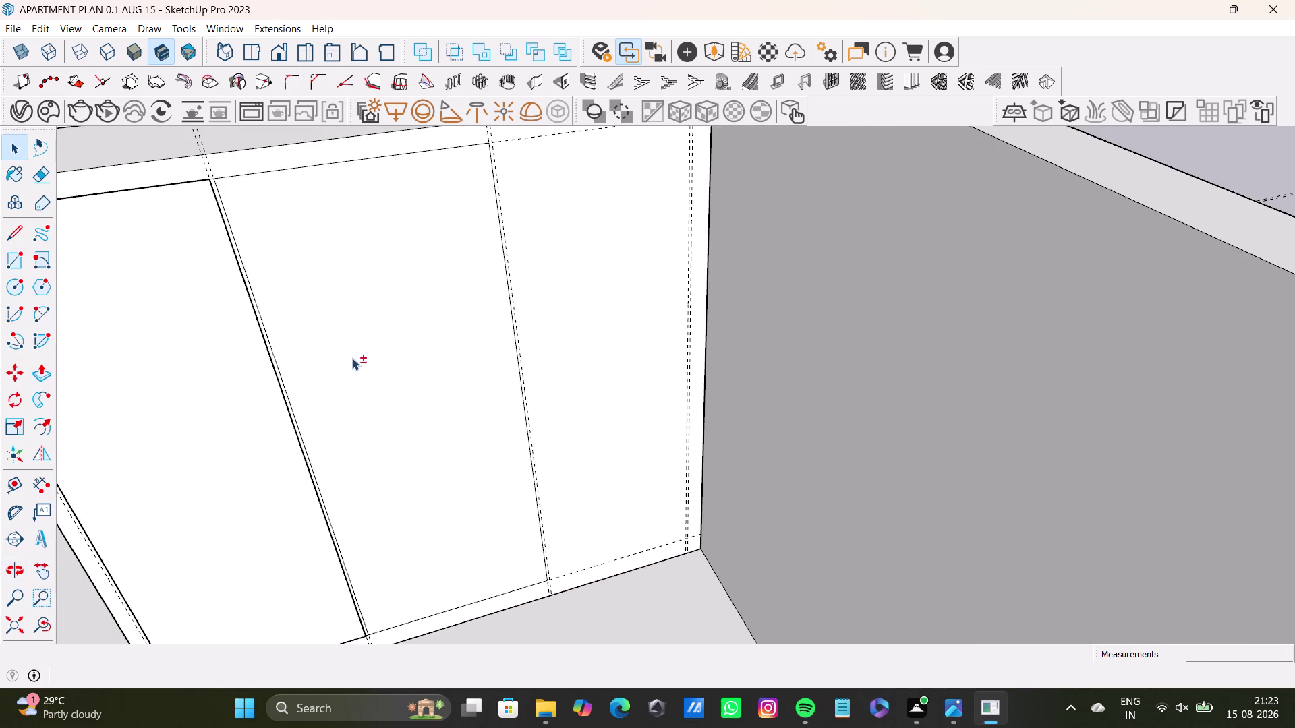
middle_drag(352, 358, 369, 456)
scroll(down, 3)
click(294, 330)
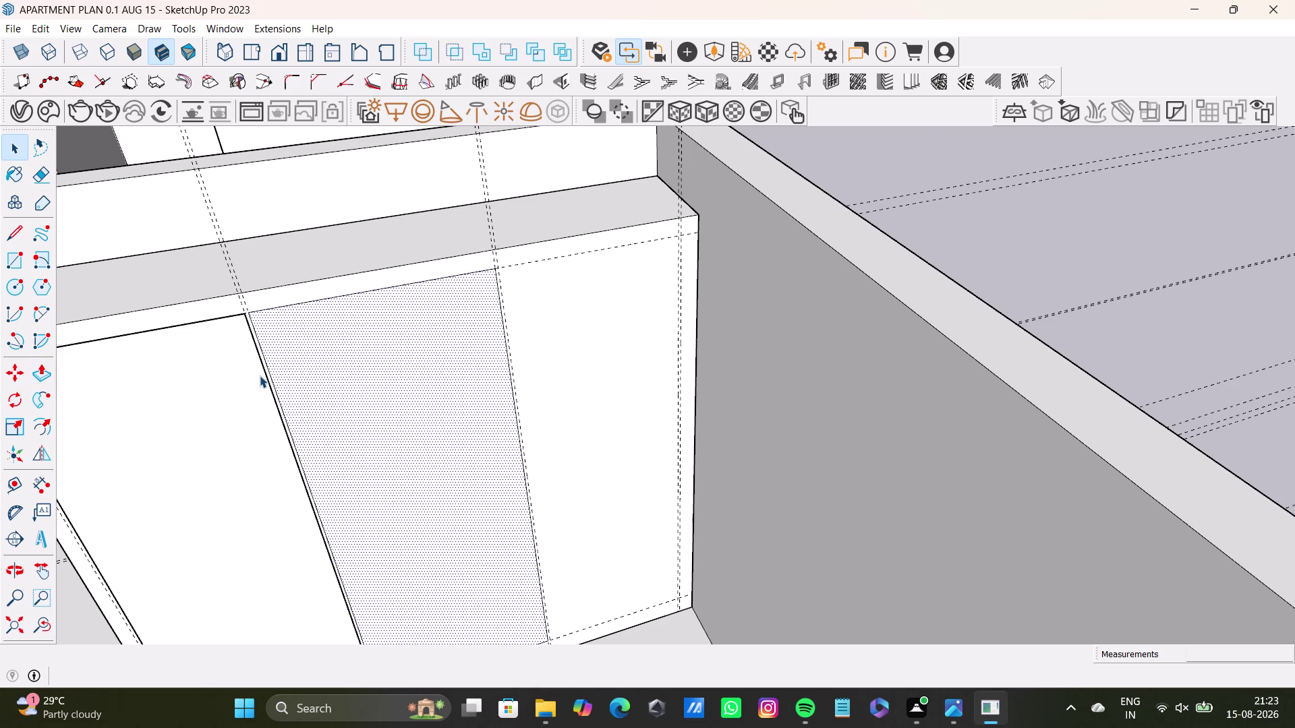
Orbit over the wardrobe's top, outside and base to check the panel divisions.
scroll(up, 3)
middle_drag(259, 372, 377, 180)
scroll(down, 3)
middle_drag(340, 229, 392, 157)
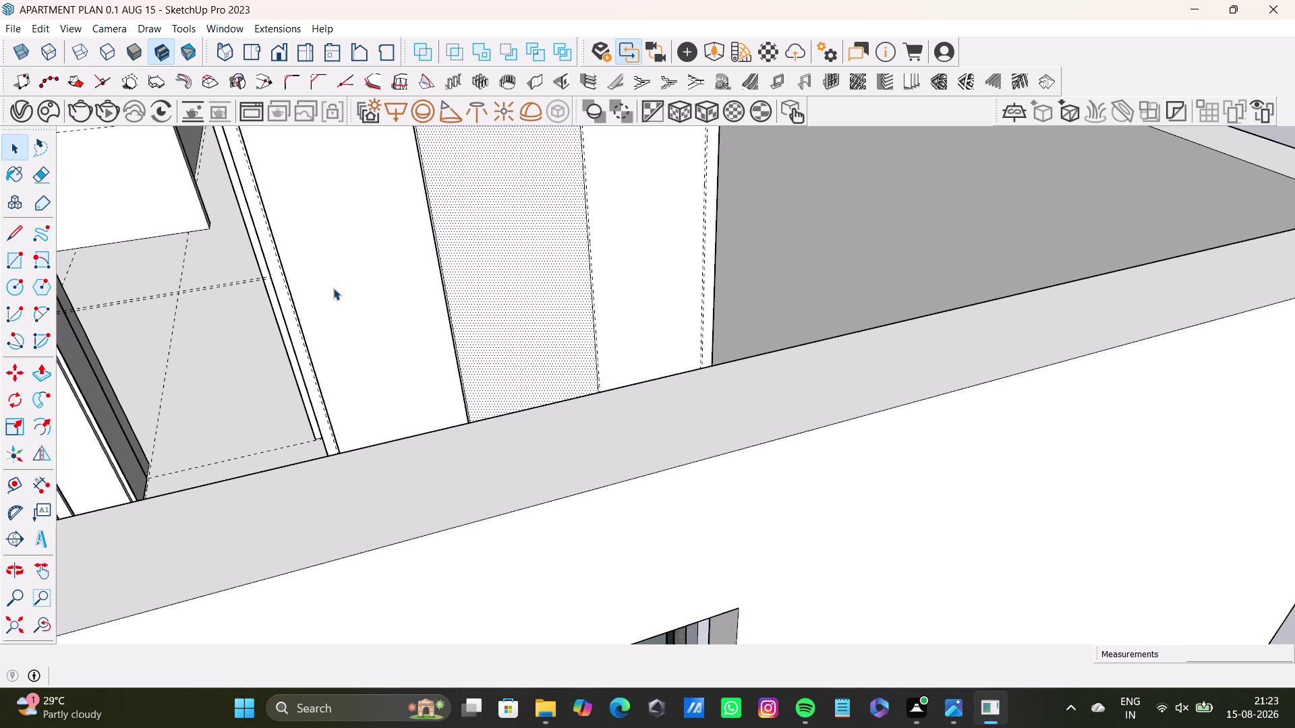
scroll(down, 3)
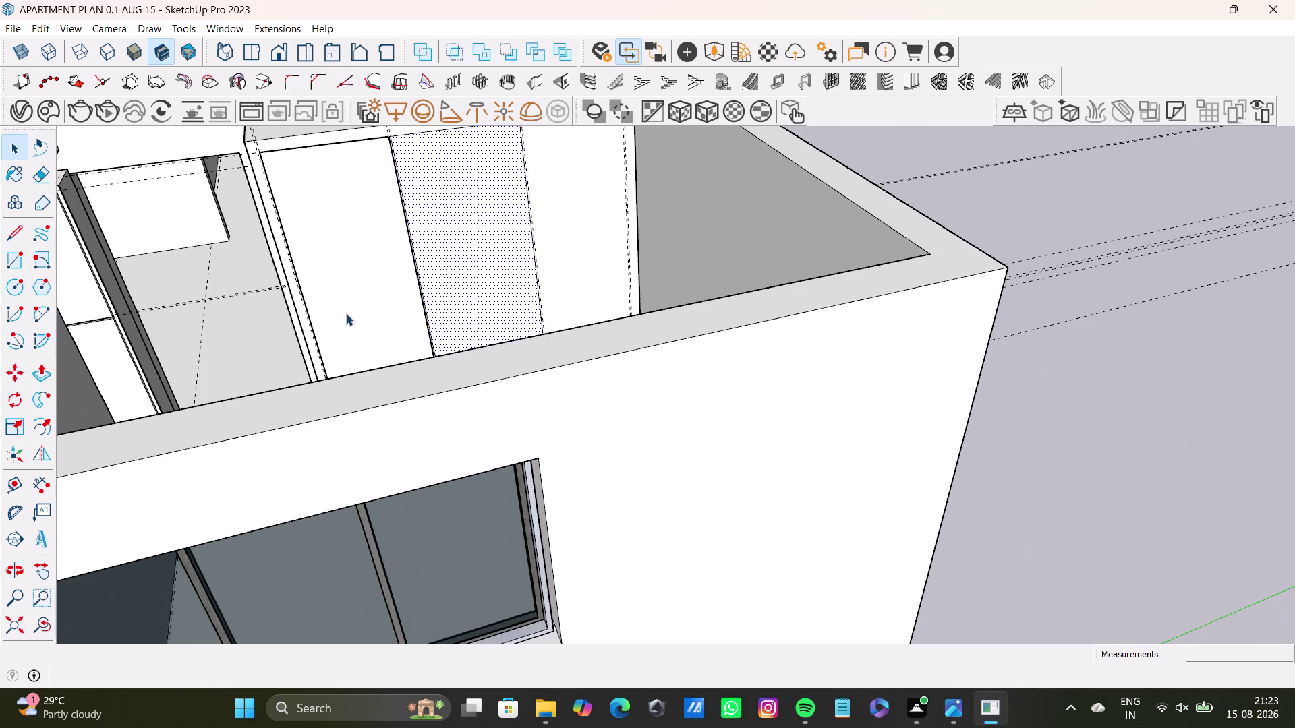
middle_drag(369, 305, 403, 428)
middle_drag(405, 366, 410, 406)
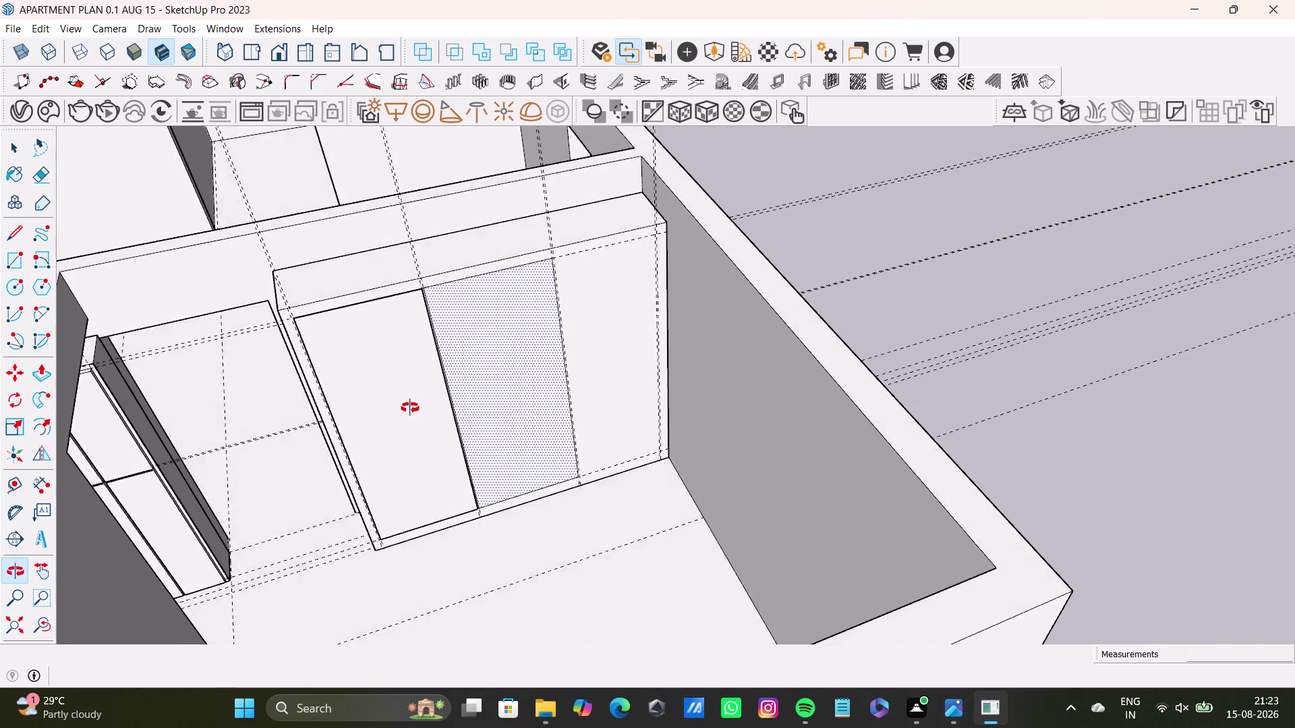
middle_drag(410, 406, 409, 419)
scroll(up, 3)
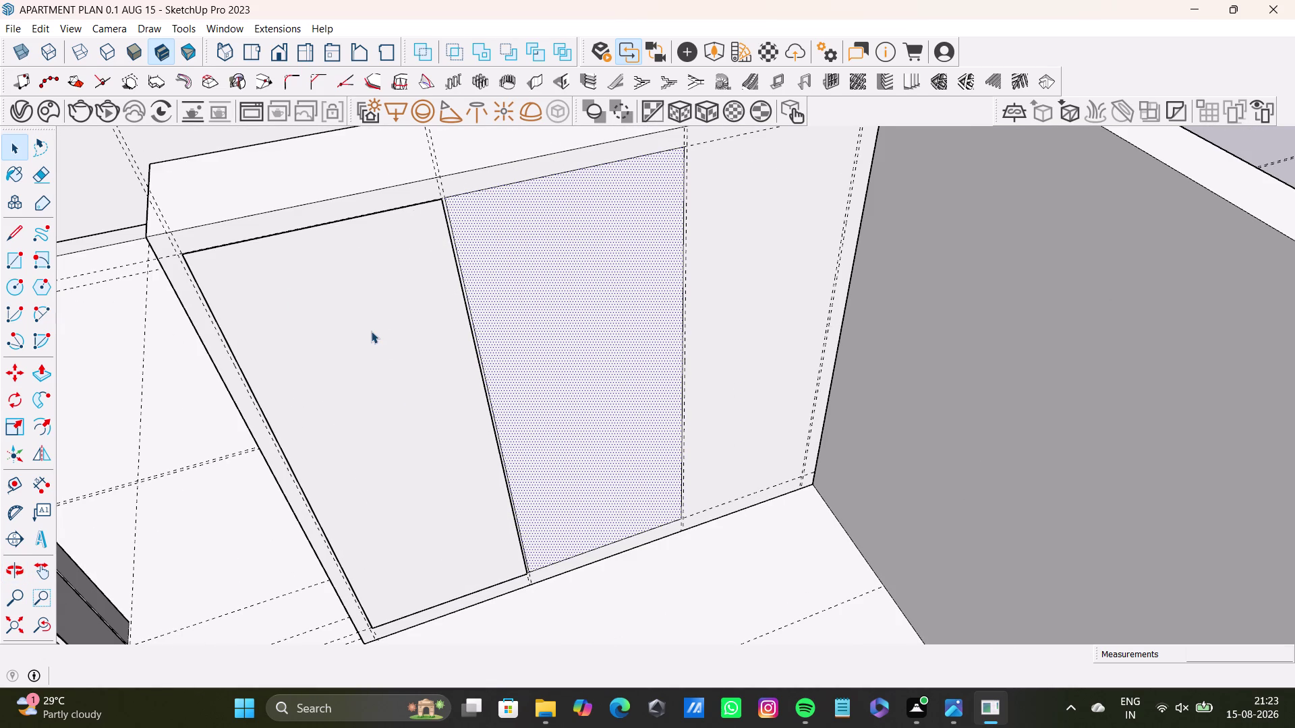
scroll(down, 3)
middle_drag(371, 331, 379, 234)
scroll(up, 3)
middle_drag(439, 393, 406, 308)
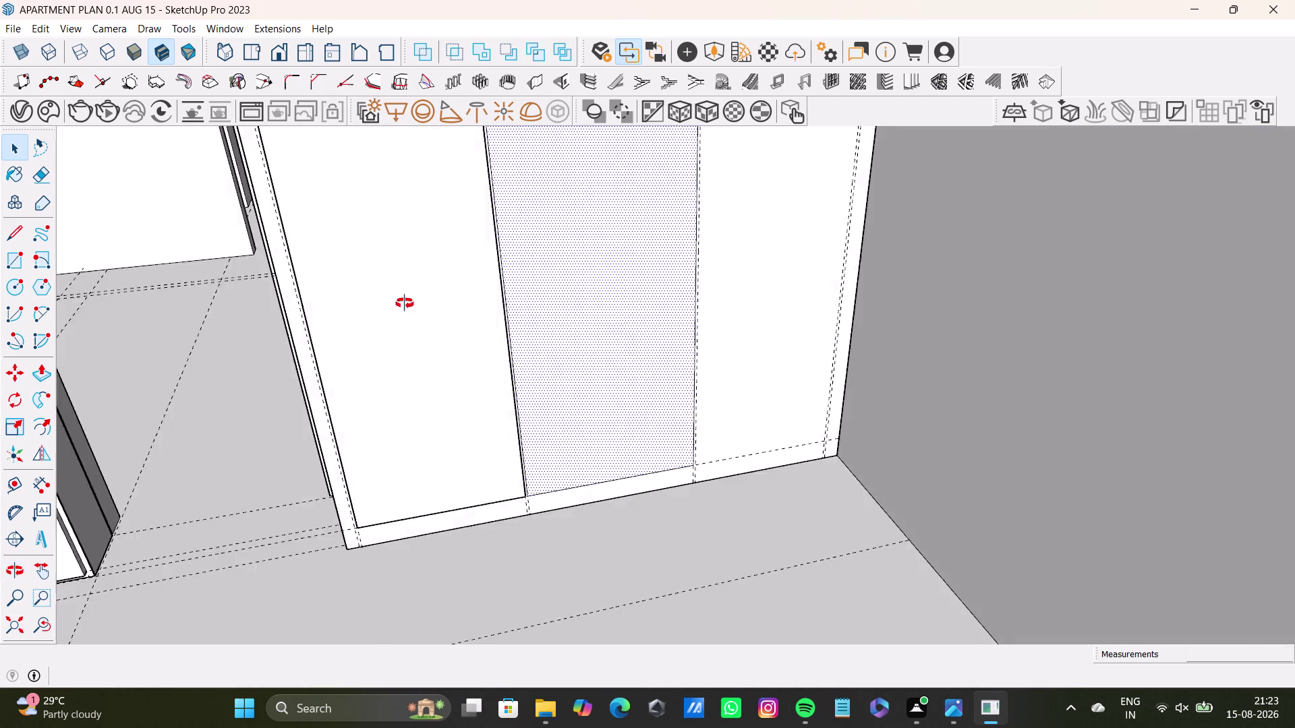
middle_drag(406, 308, 463, 459)
scroll(up, 3)
middle_drag(420, 267, 536, 299)
scroll(up, 3)
middle_drag(291, 306, 292, 301)
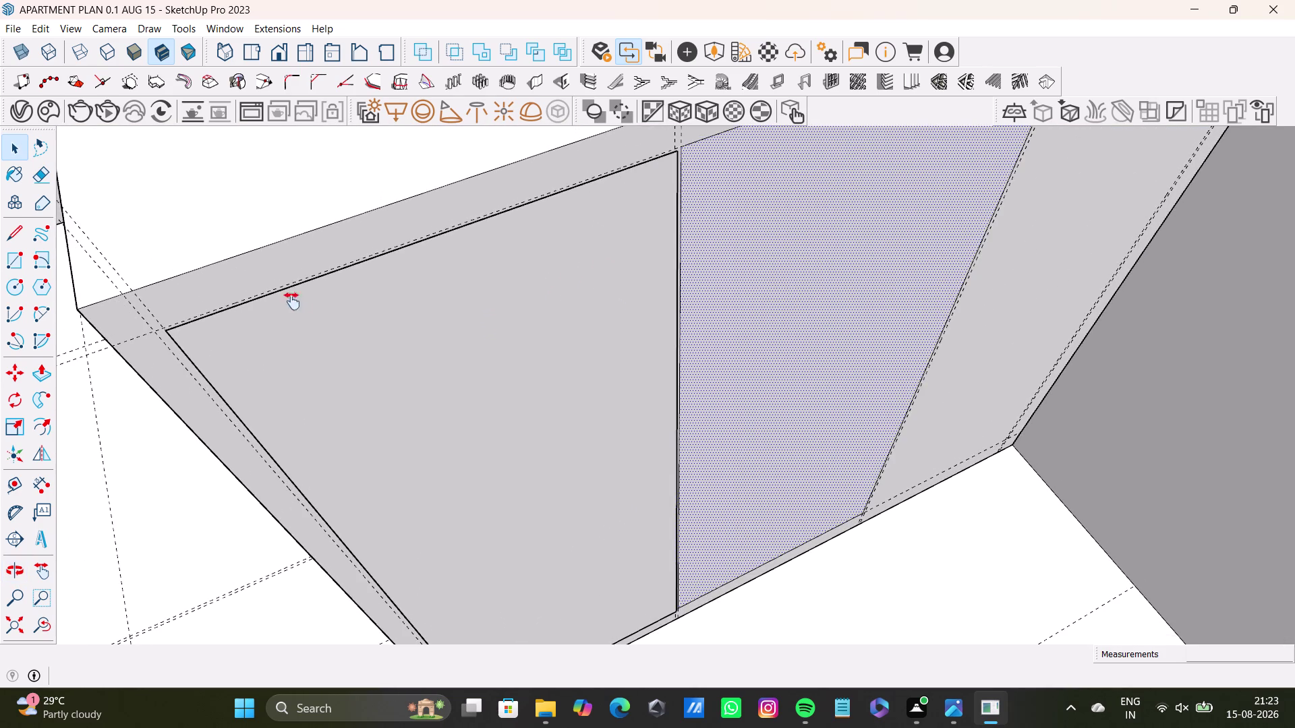
middle_drag(292, 301, 363, 368)
middle_drag(406, 367, 207, 205)
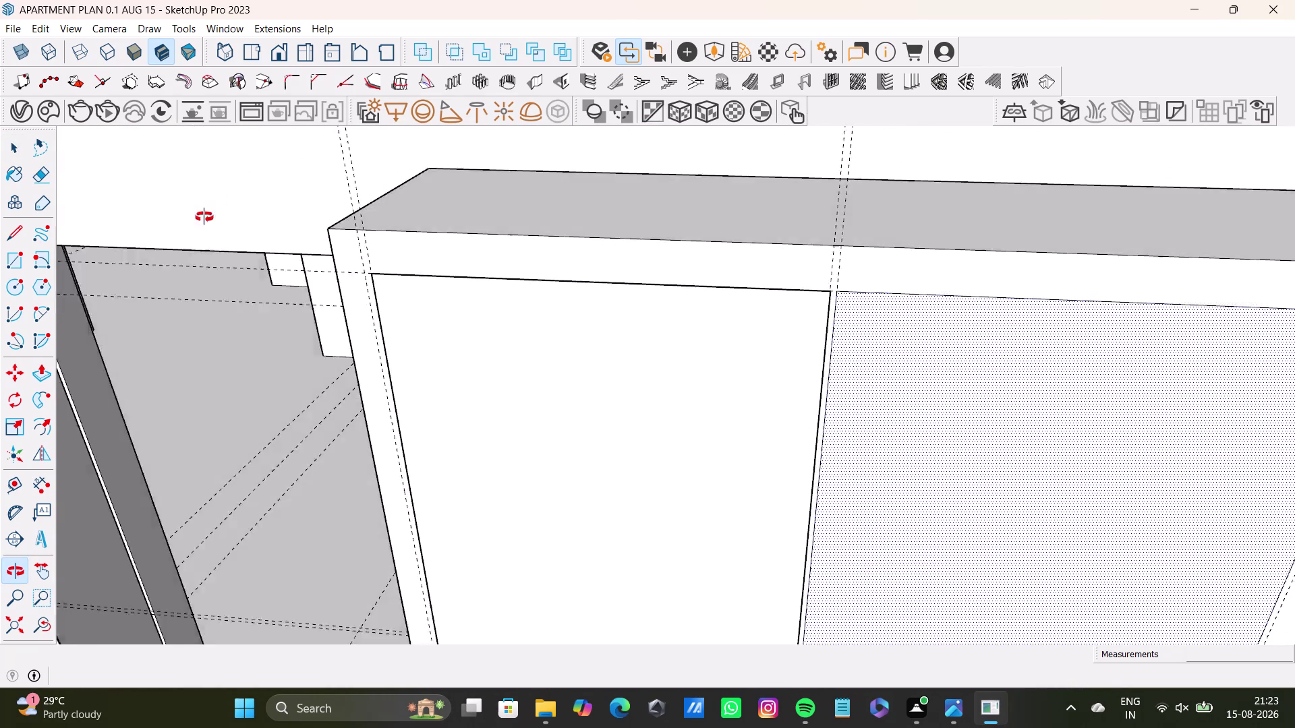
middle_drag(207, 205, 222, 292)
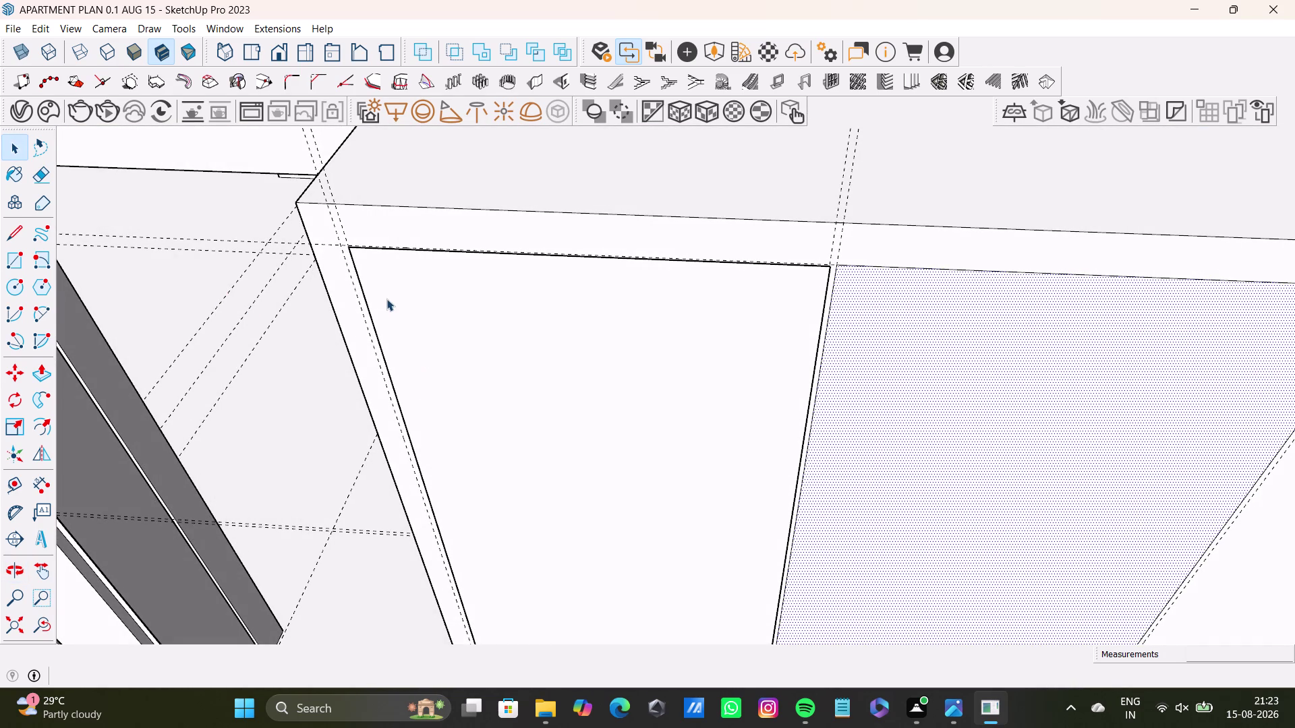
Orbit in on the panel's upper edge from below and select the traced top edge.
scroll(down, 3)
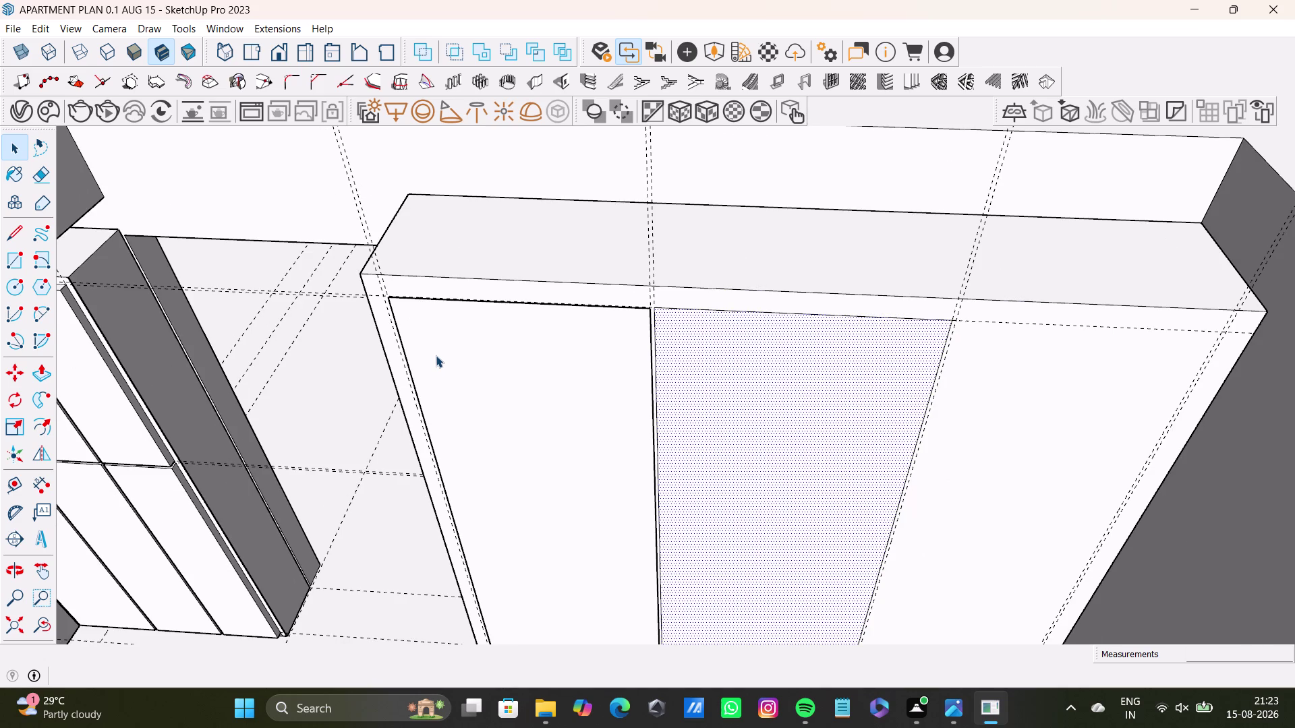
middle_drag(439, 352, 330, 314)
middle_drag(343, 357, 351, 361)
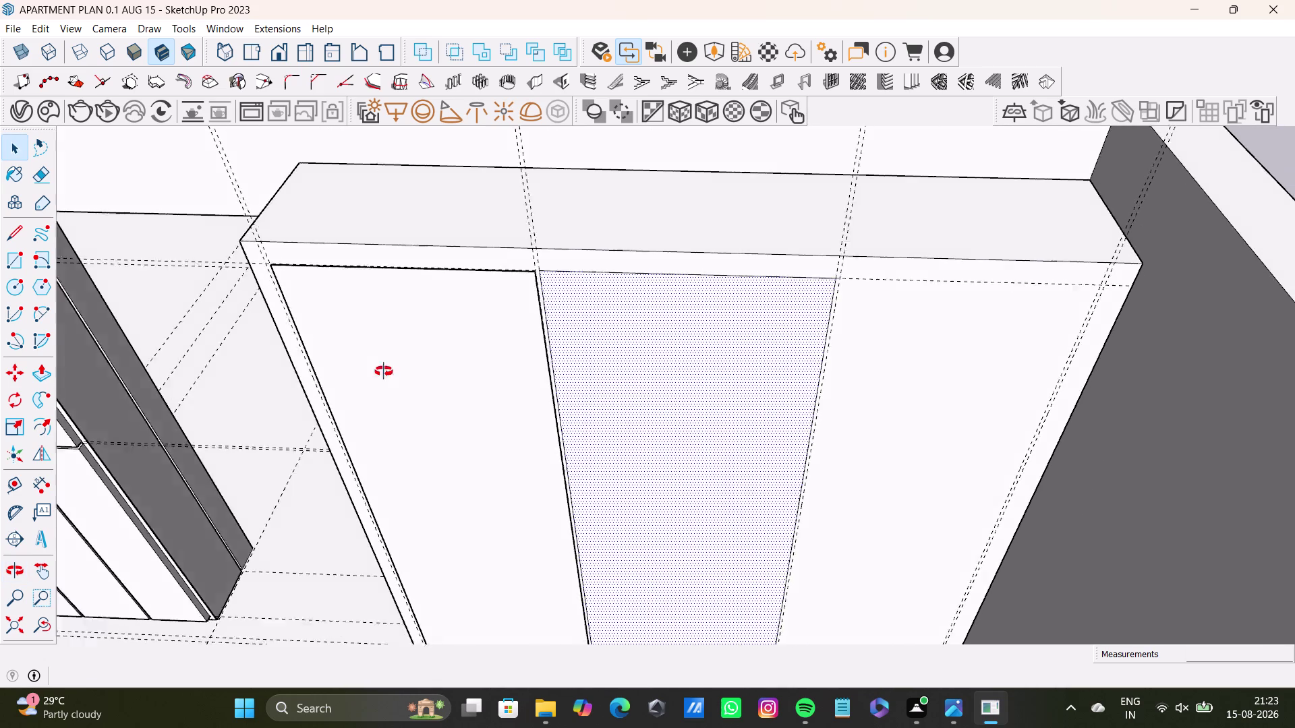
middle_drag(352, 361, 374, 364)
middle_drag(401, 373, 369, 366)
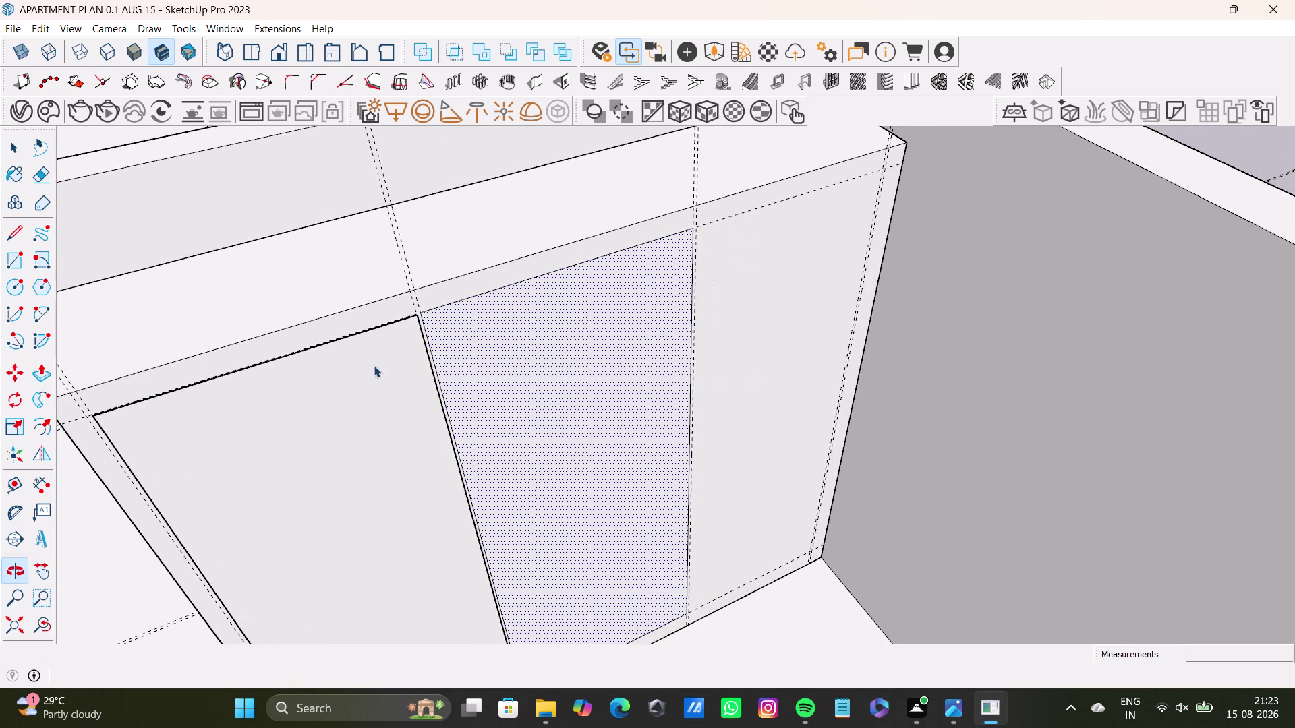
scroll(up, 3)
middle_drag(373, 323, 544, 359)
scroll(up, 3)
middle_drag(544, 354, 529, 318)
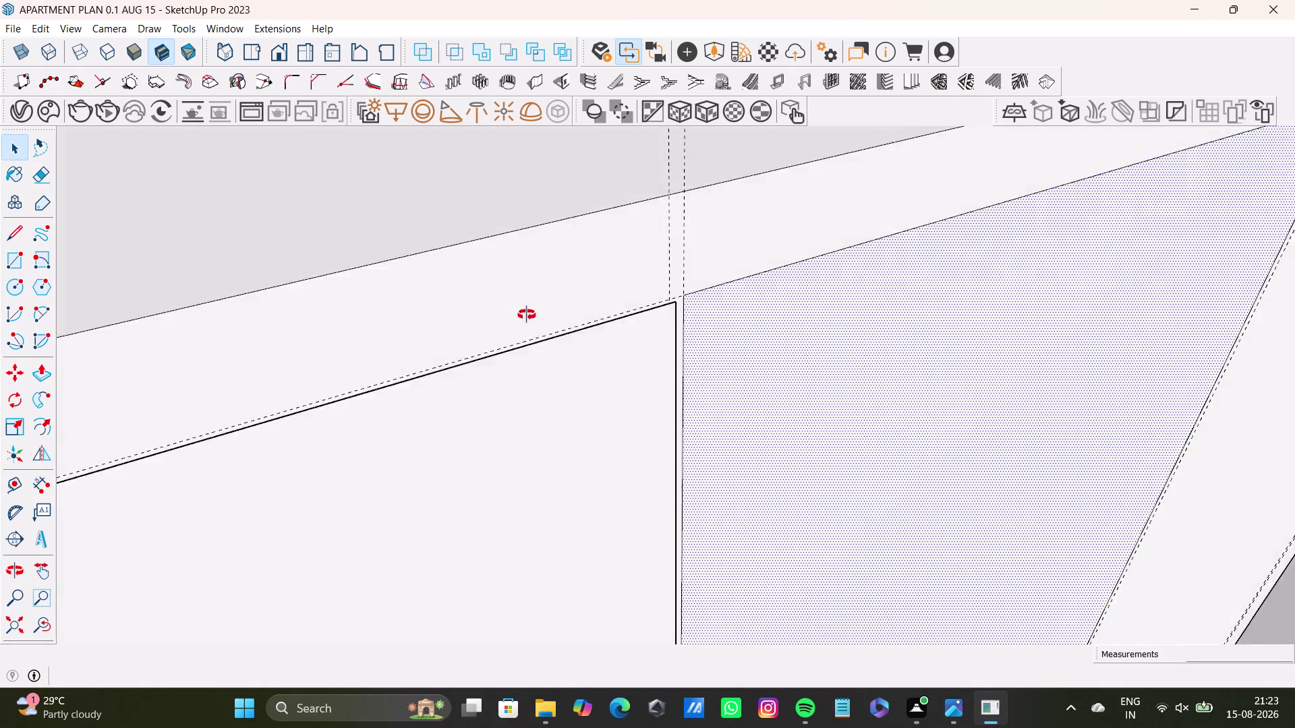
middle_drag(530, 318, 399, 409)
middle_drag(552, 355, 533, 449)
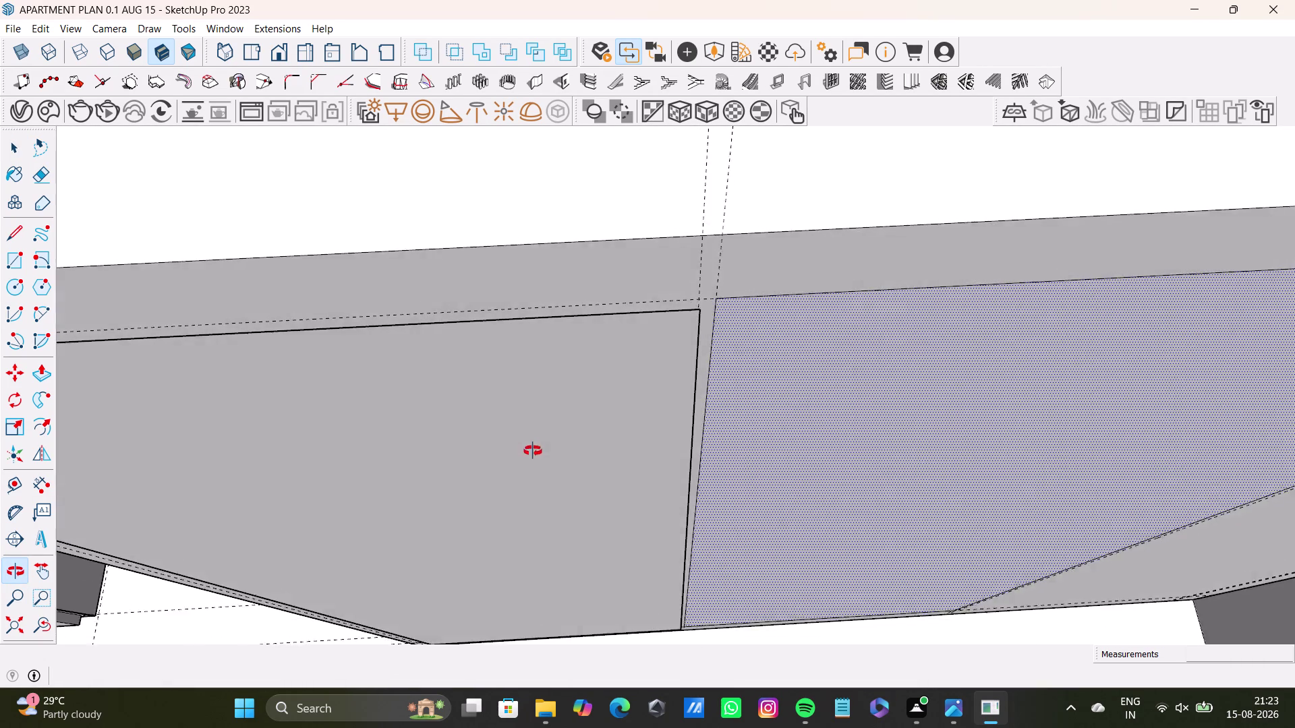
middle_drag(533, 449, 745, 378)
scroll(down, 3)
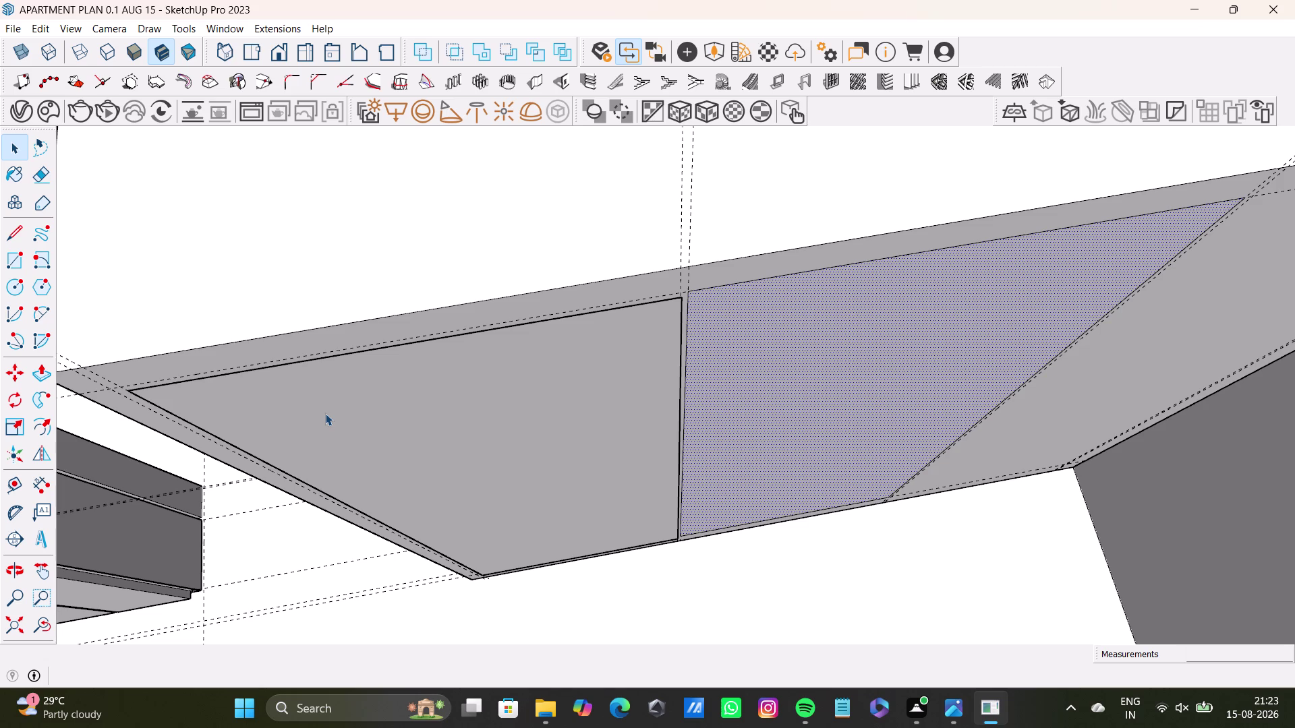
scroll(up, 3)
middle_drag(365, 372, 522, 315)
scroll(up, 3)
middle_drag(343, 321, 342, 319)
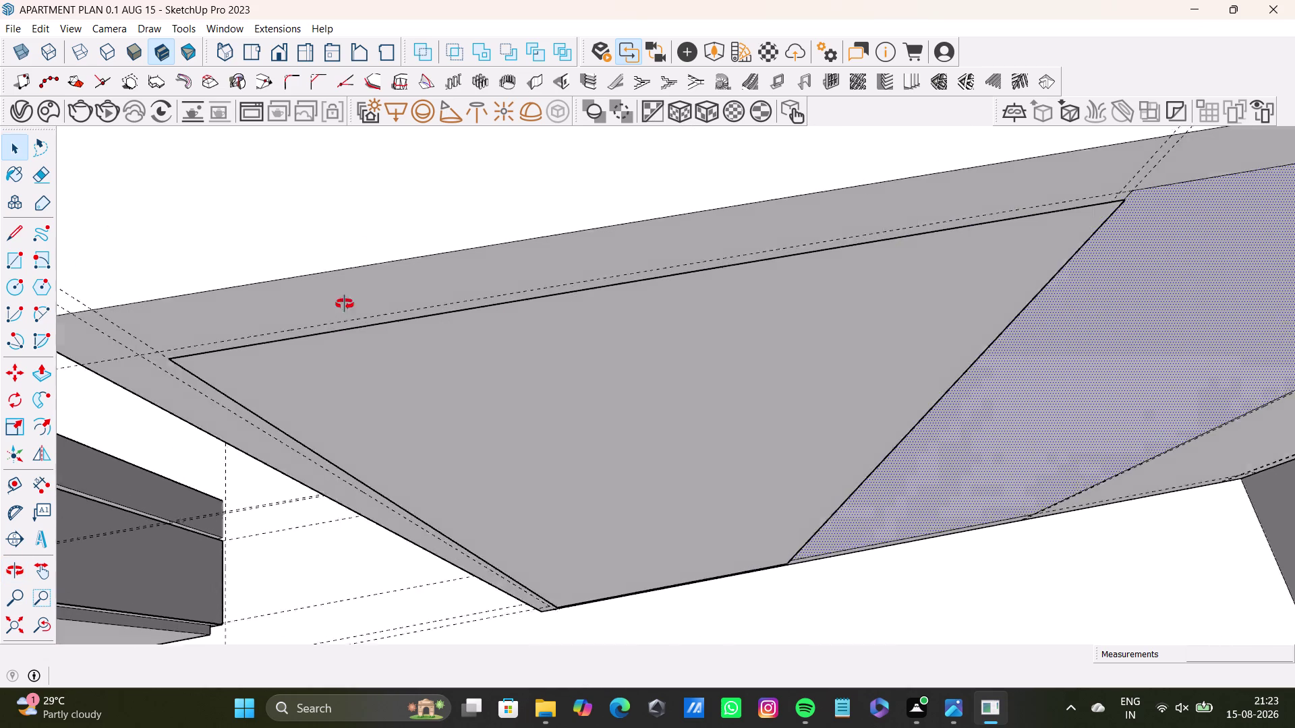
middle_drag(343, 319, 366, 204)
scroll(up, 3)
middle_drag(204, 303, 214, 233)
scroll(up, 3)
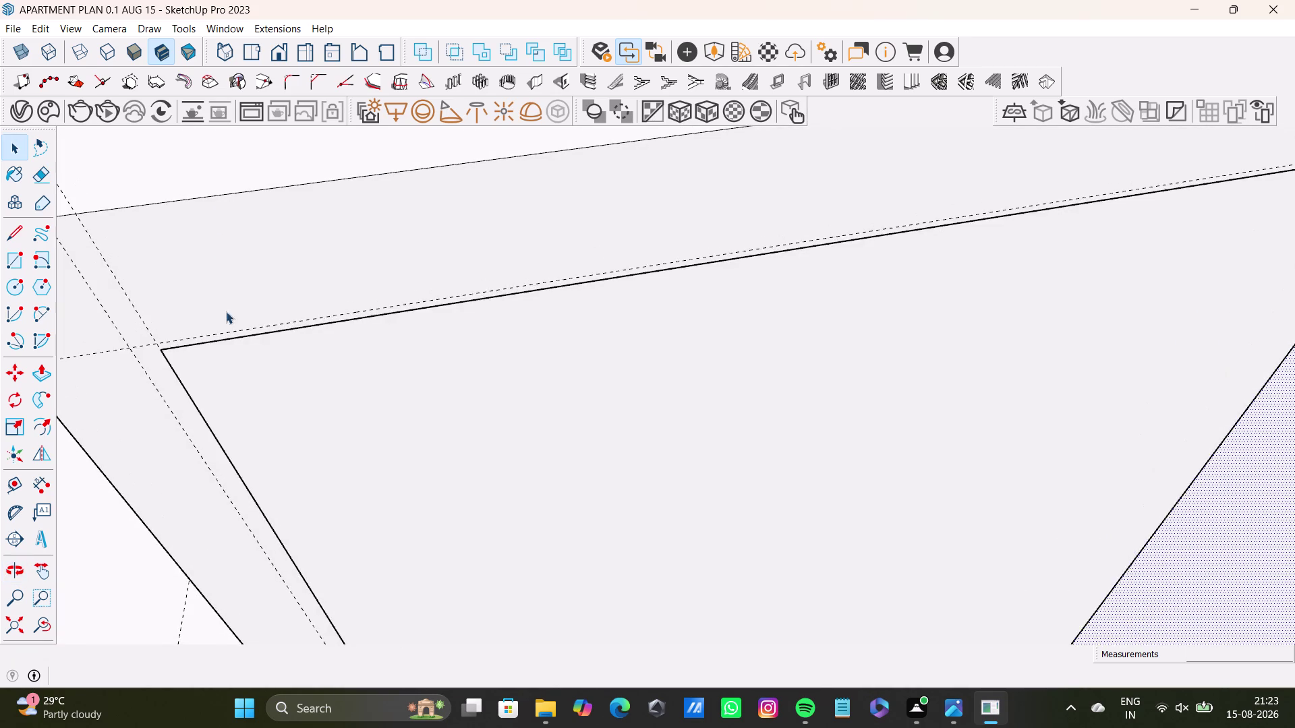
middle_drag(226, 311, 265, 193)
middle_drag(226, 368, 233, 460)
scroll(up, 3)
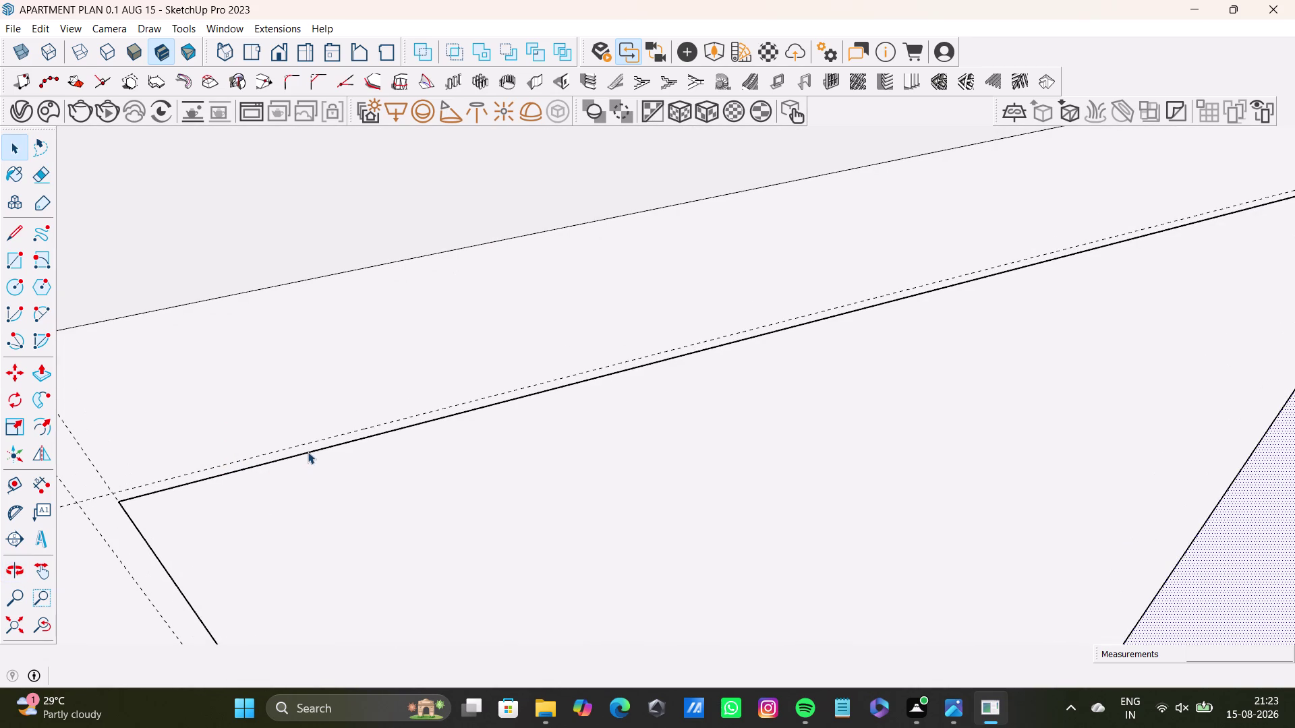
click(316, 448)
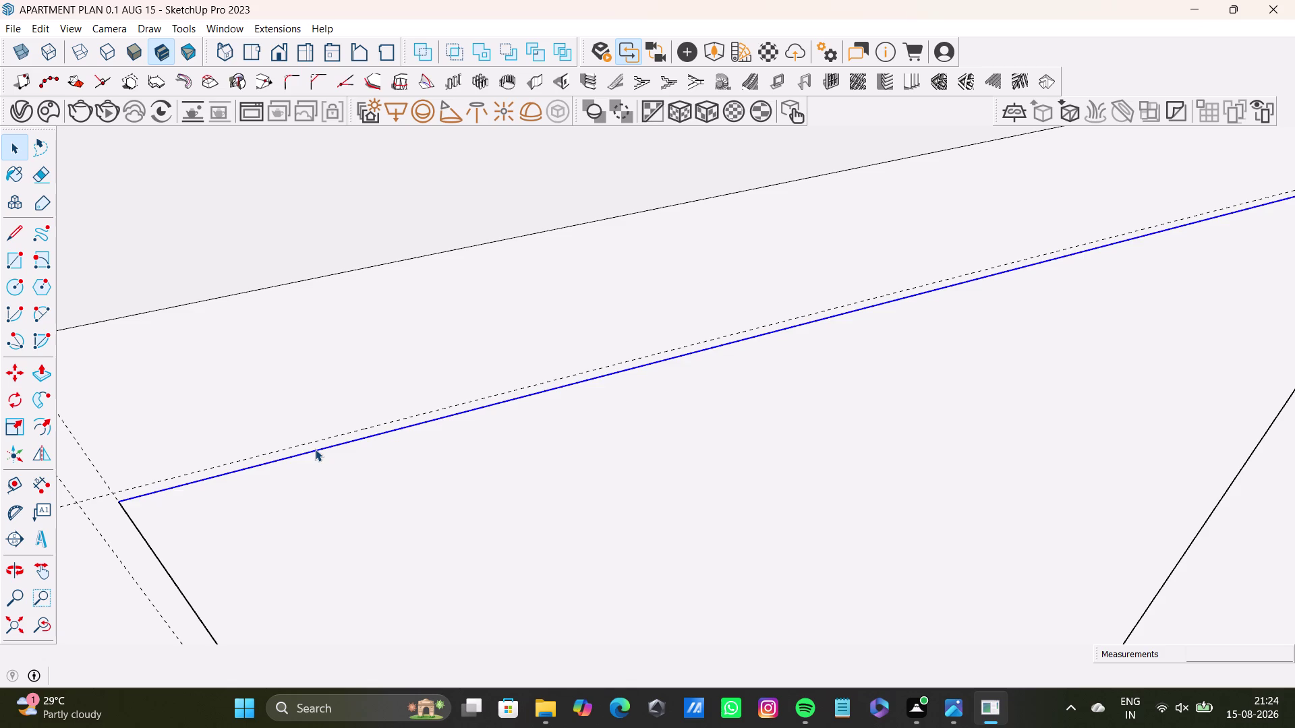
key(Delete)
scroll(down, 3)
scroll(down, 3)
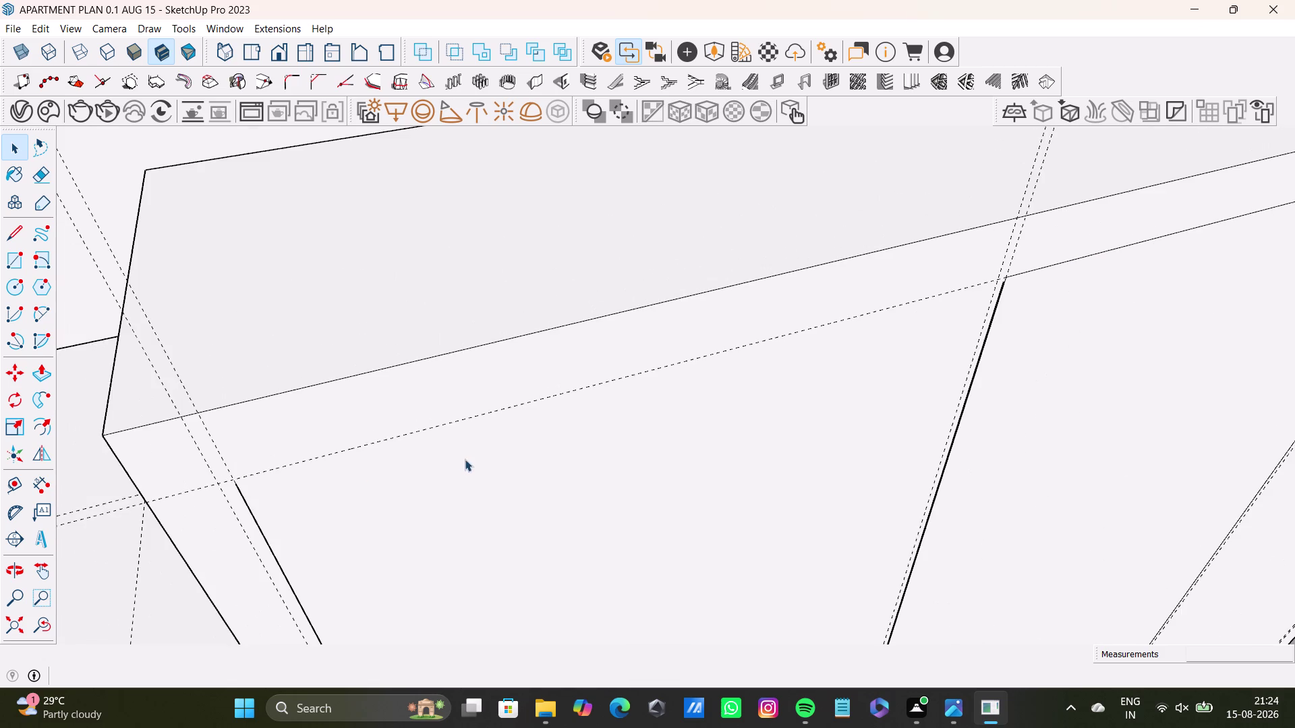
middle_drag(470, 459, 360, 382)
middle_drag(521, 400, 334, 297)
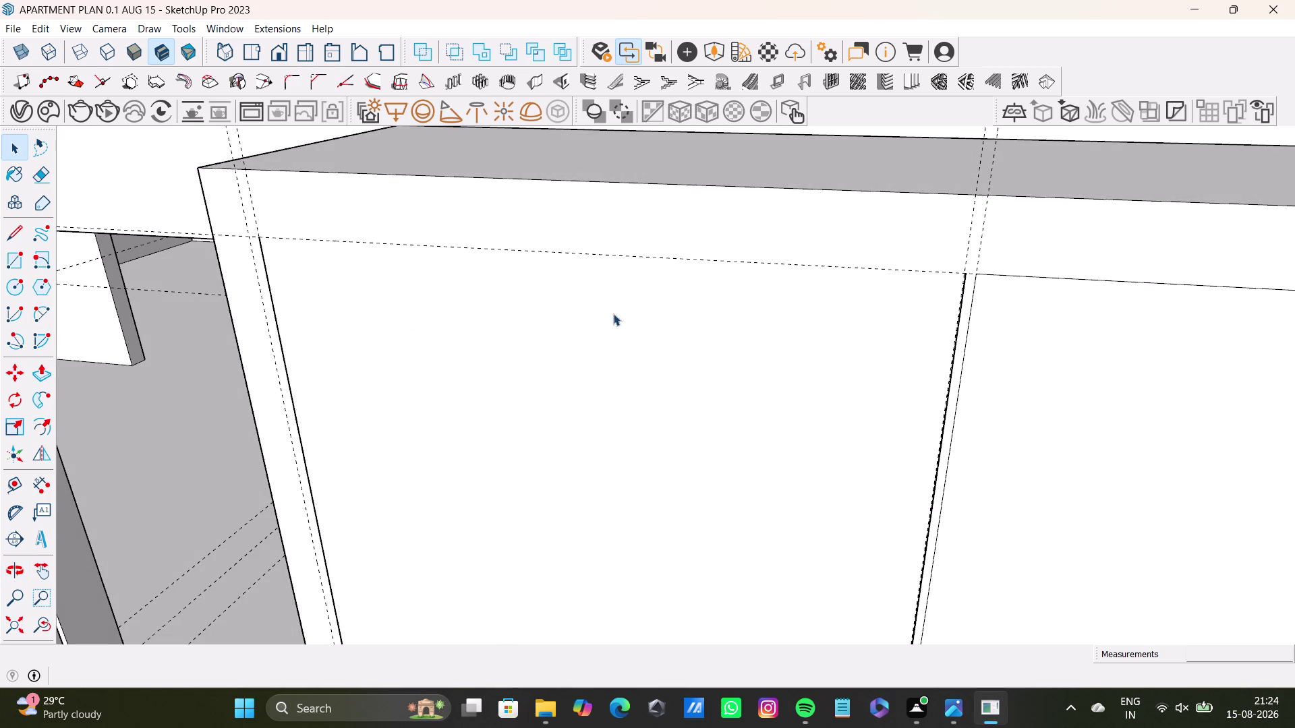
scroll(down, 3)
middle_drag(708, 351, 711, 351)
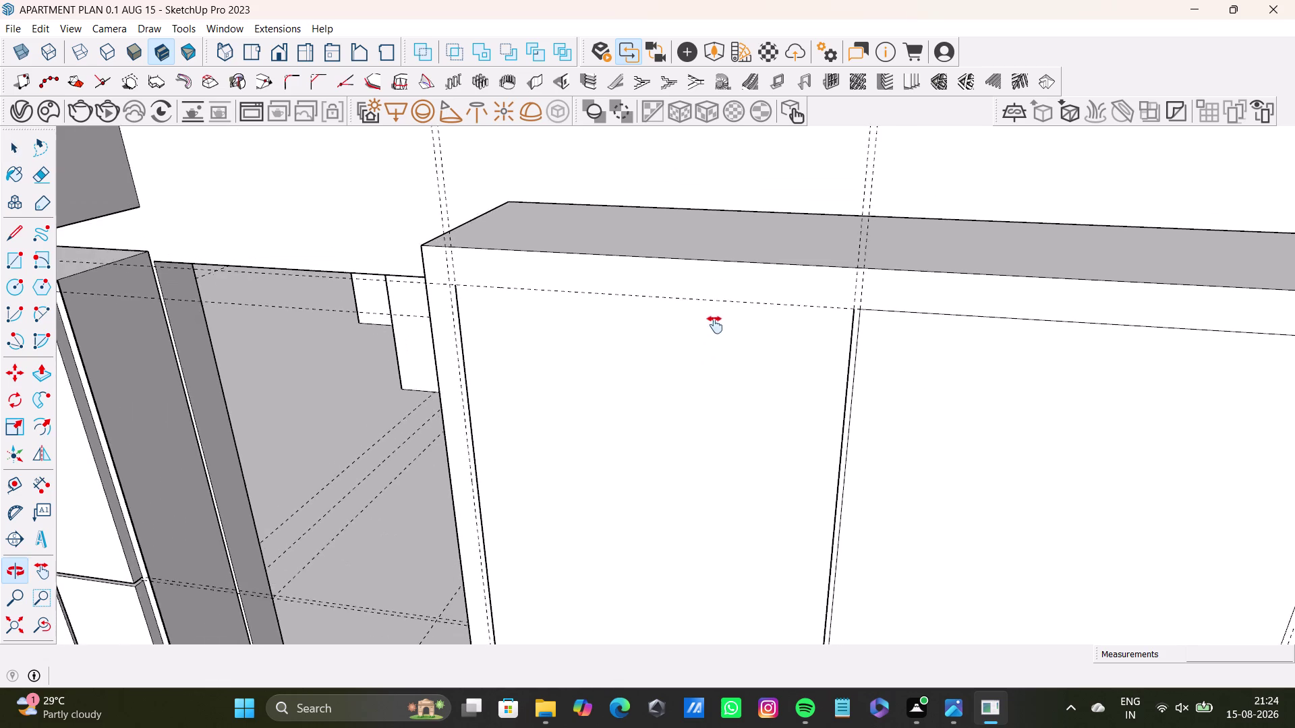
middle_drag(711, 350, 723, 94)
scroll(down, 3)
middle_drag(704, 261, 712, 187)
scroll(up, 3)
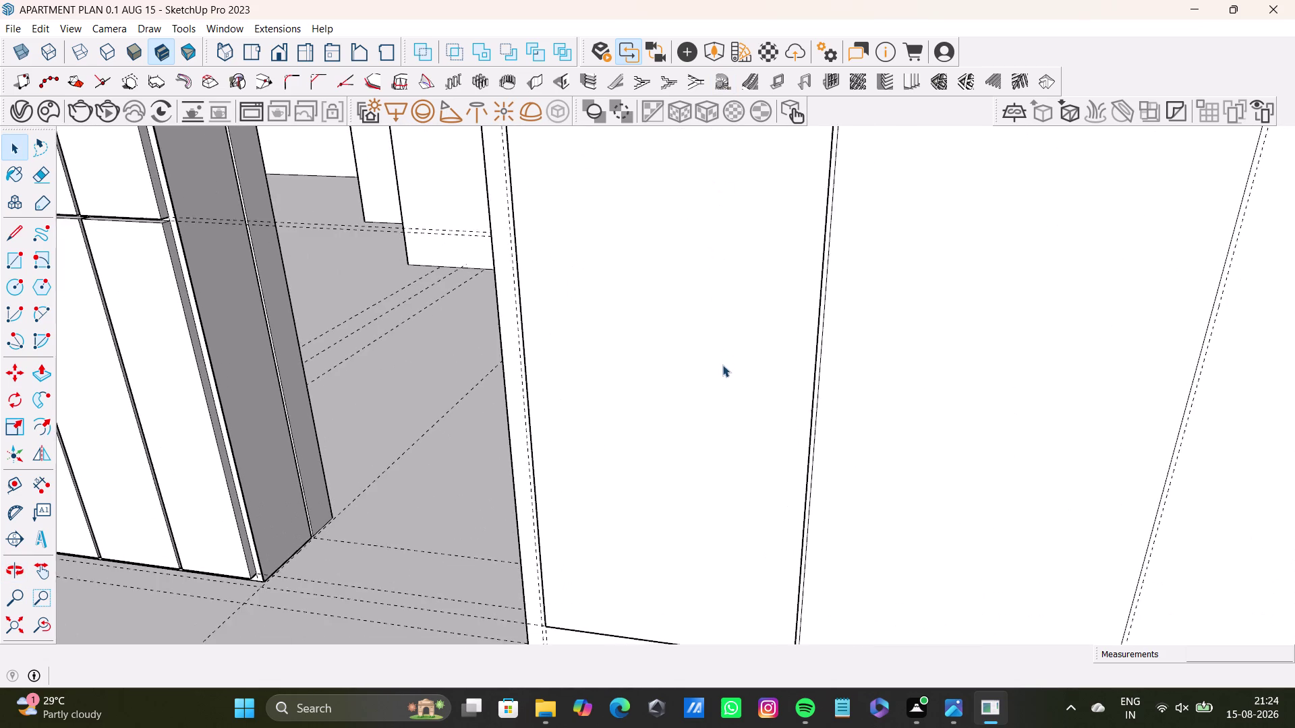
middle_drag(722, 365, 744, 265)
scroll(up, 3)
middle_drag(680, 370, 736, 218)
scroll(up, 3)
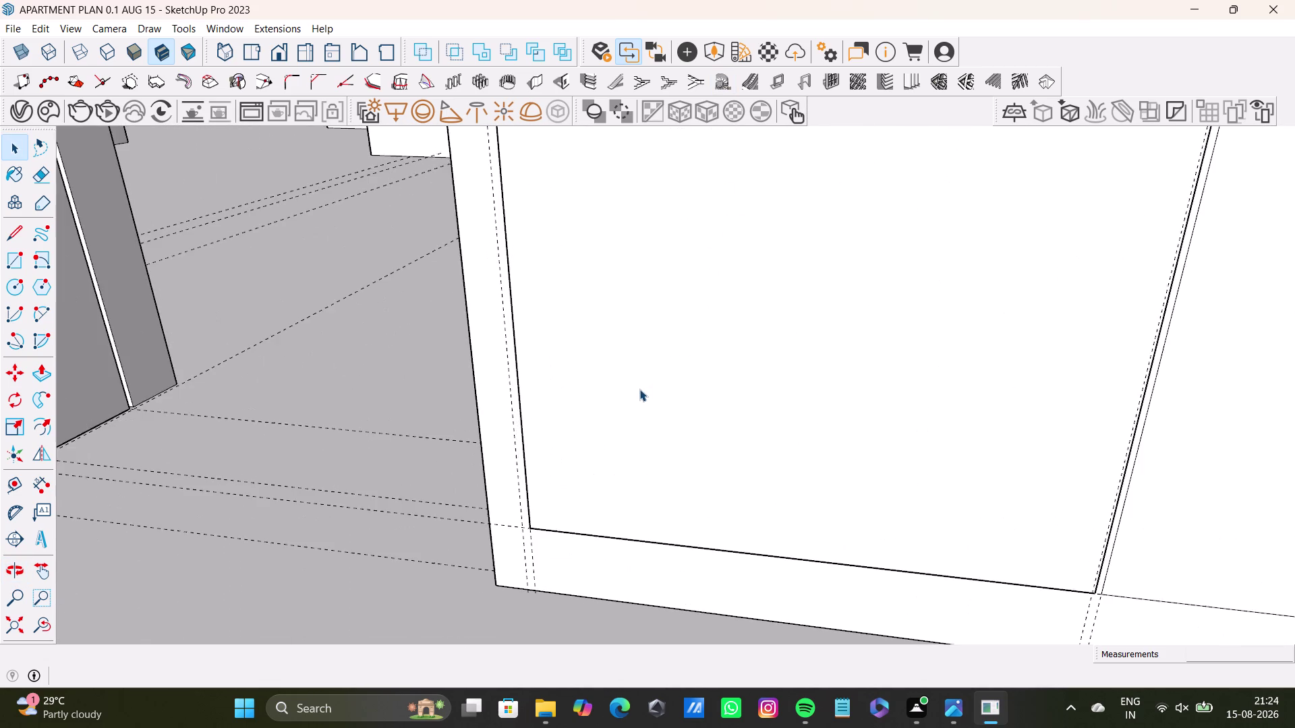
scroll(up, 3)
middle_drag(639, 389, 648, 331)
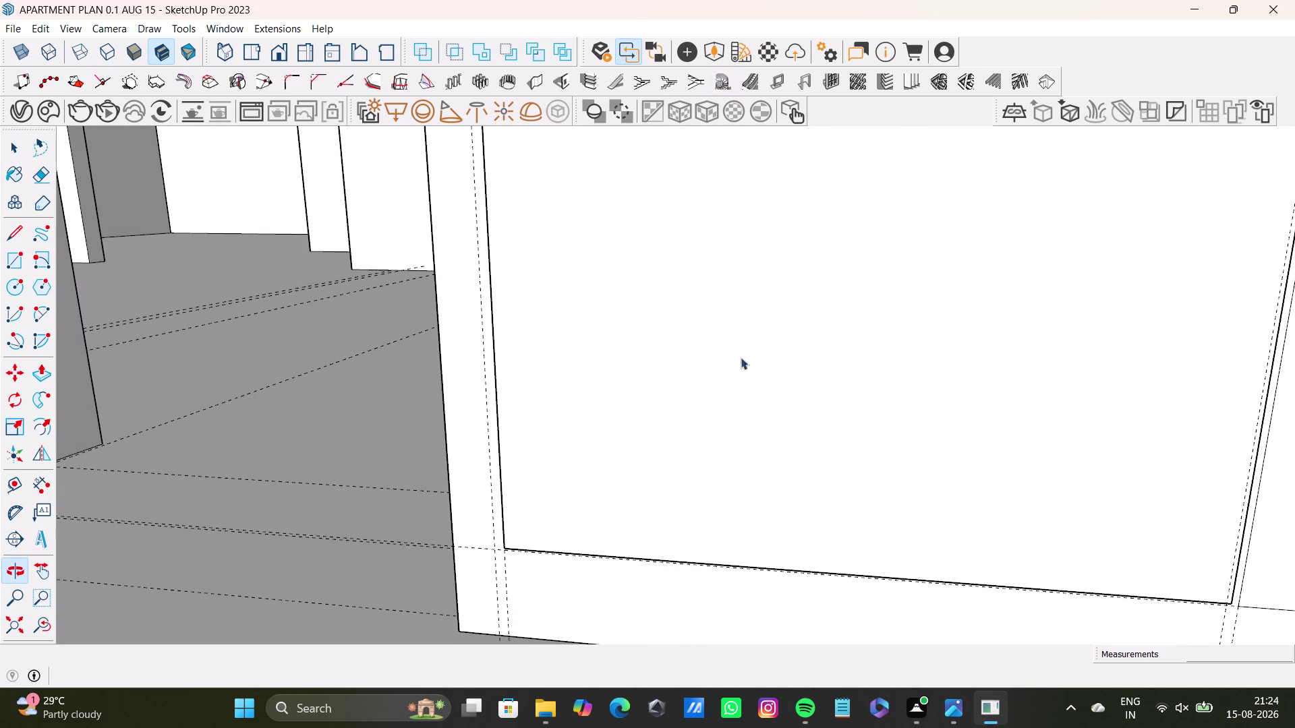
scroll(down, 3)
middle_drag(723, 341, 574, 359)
scroll(up, 3)
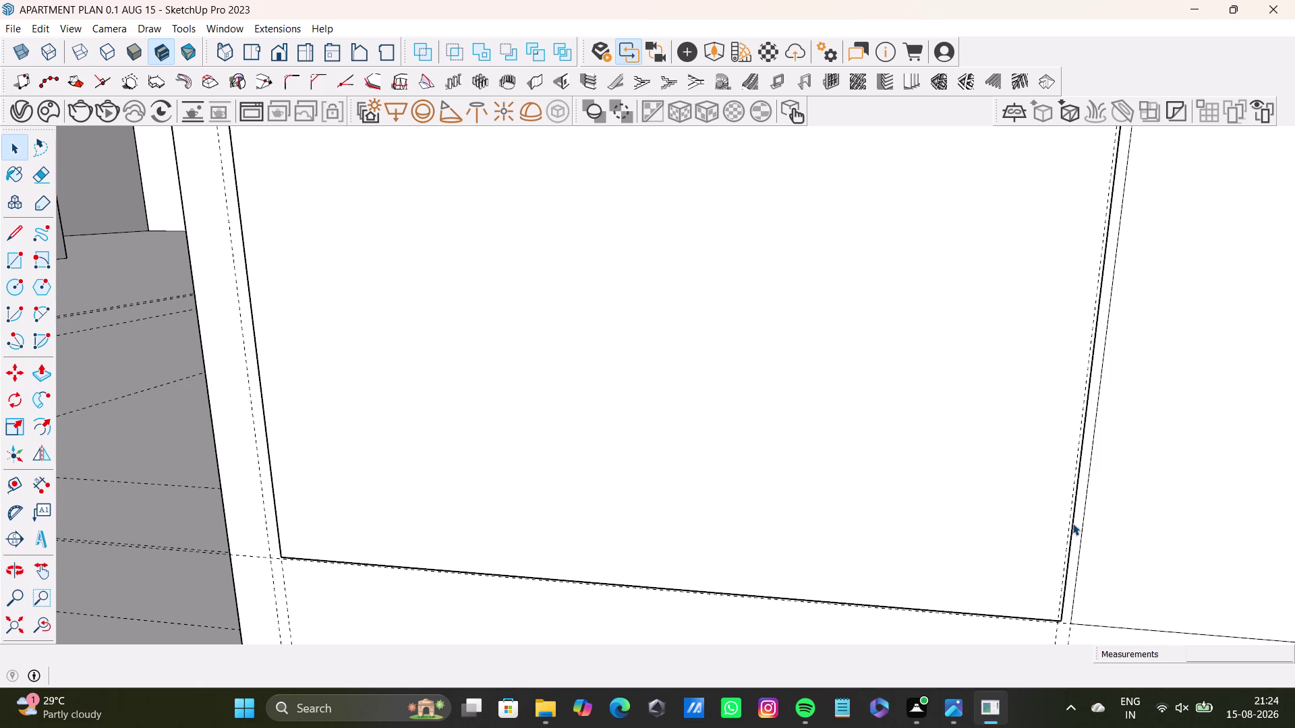
click(1071, 524)
key(Delete)
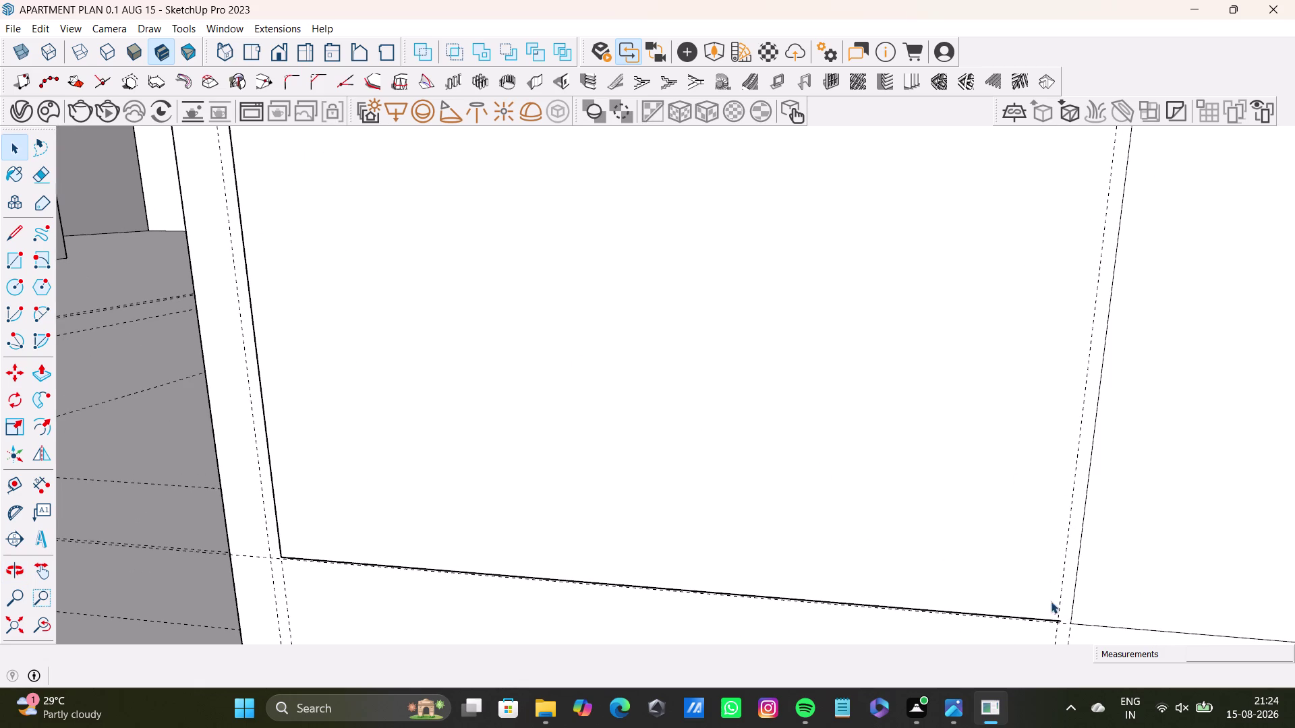
click(1055, 622)
key(Delete)
scroll(down, 3)
middle_drag(501, 425, 447, 360)
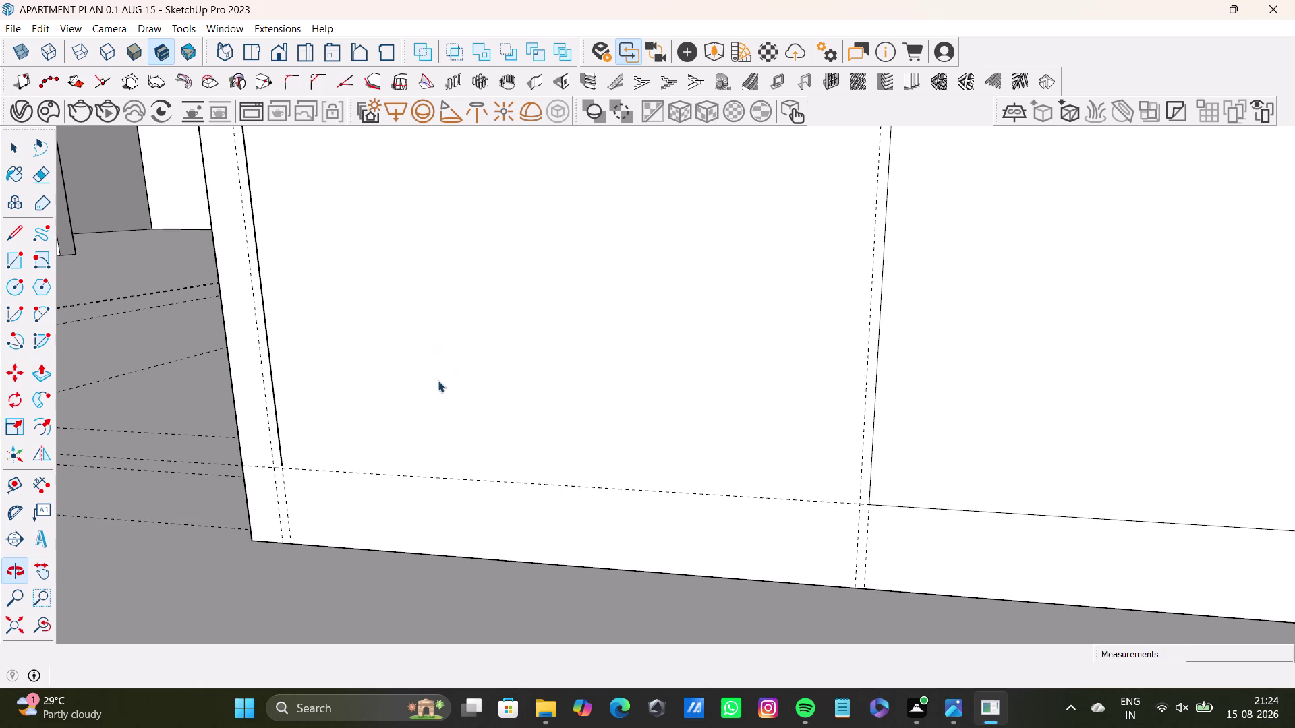
click(12, 234)
scroll(up, 3)
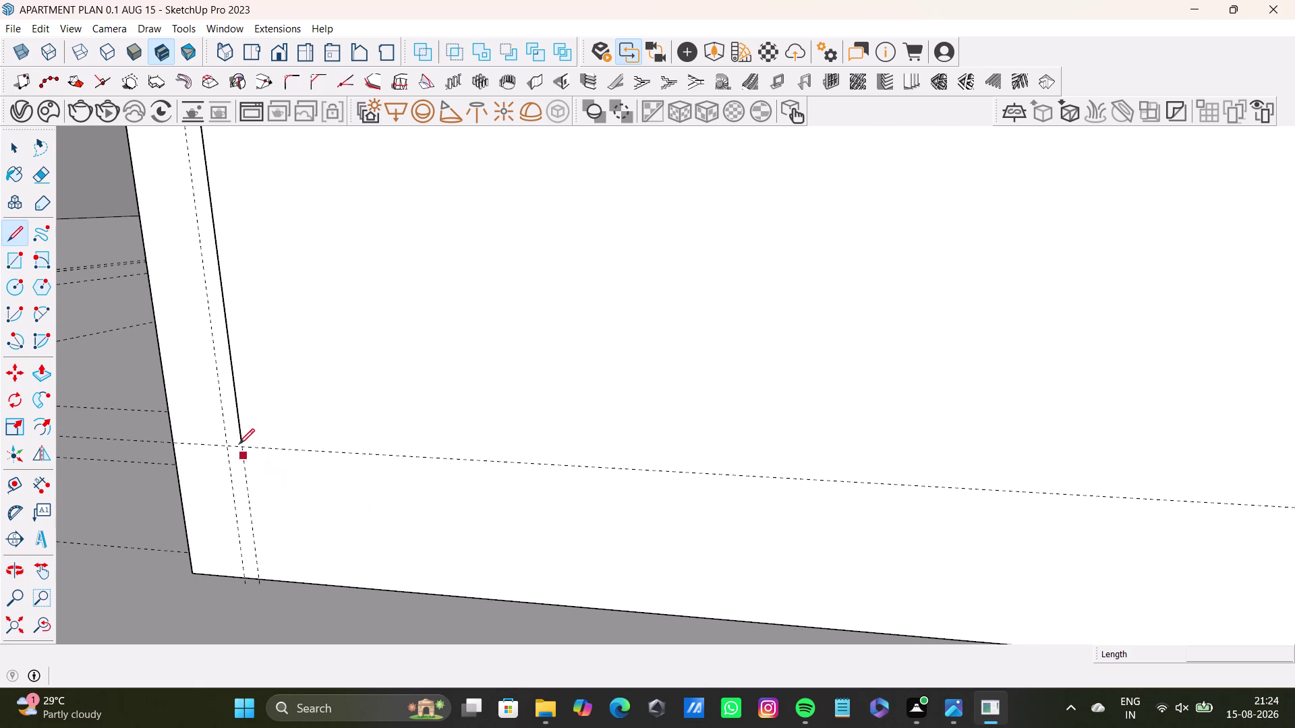
Try an edge at the guide intersection corner, then zoom and pan closer to it.
click(240, 440)
click(248, 449)
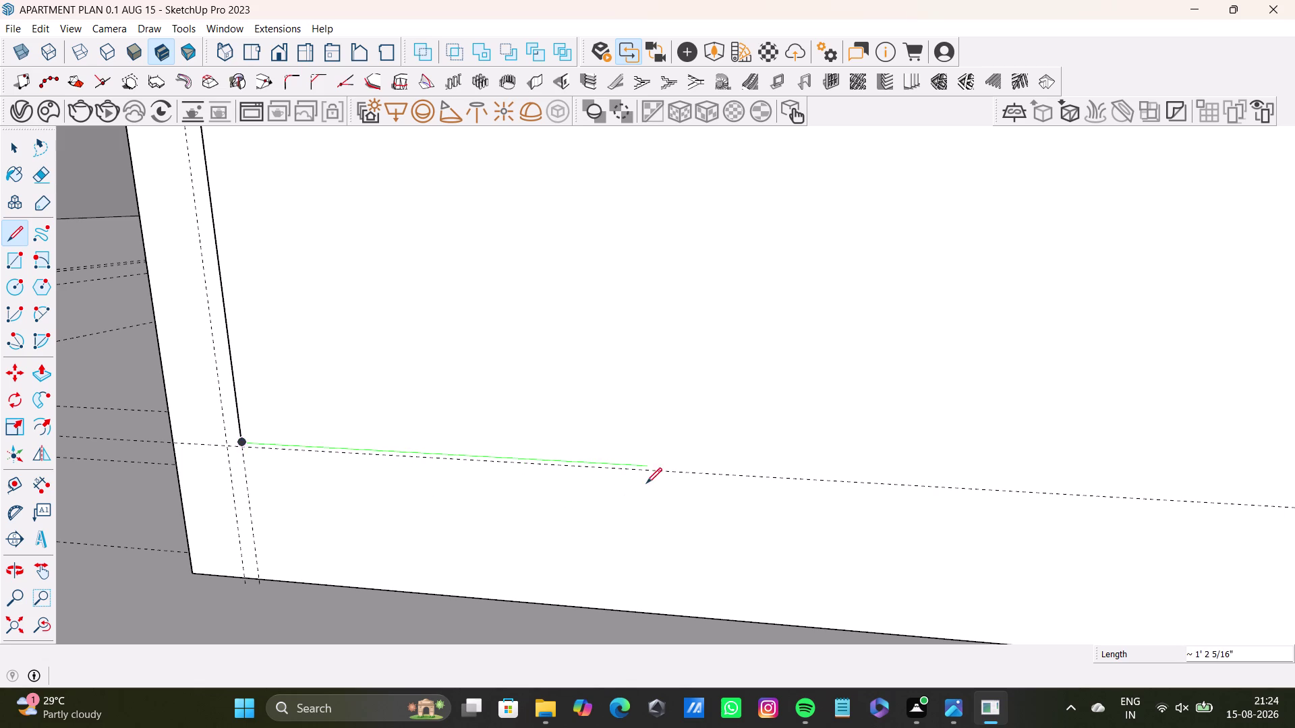
key(space)
scroll(up, 3)
click(19, 229)
scroll(up, 3)
middle_drag(276, 419, 289, 348)
scroll(up, 3)
Attempt an edge from the corner along the guide, then cancel and undo it.
click(250, 394)
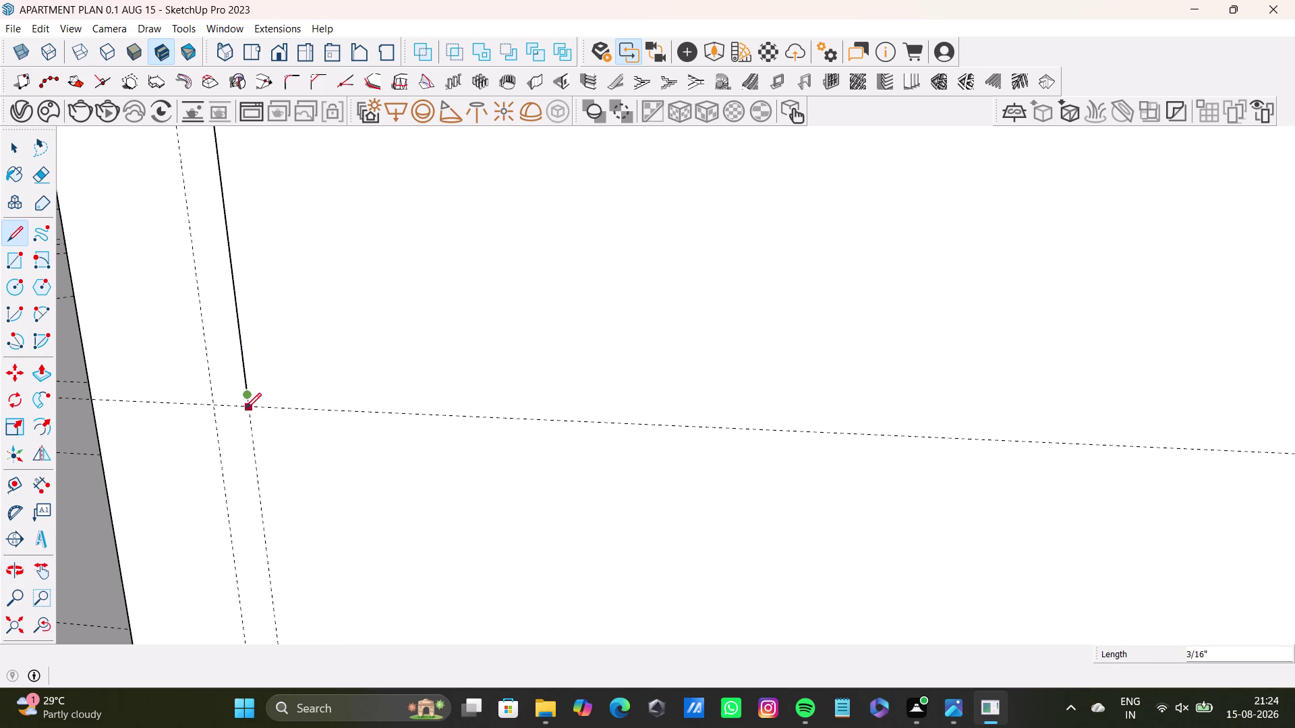
click(250, 411)
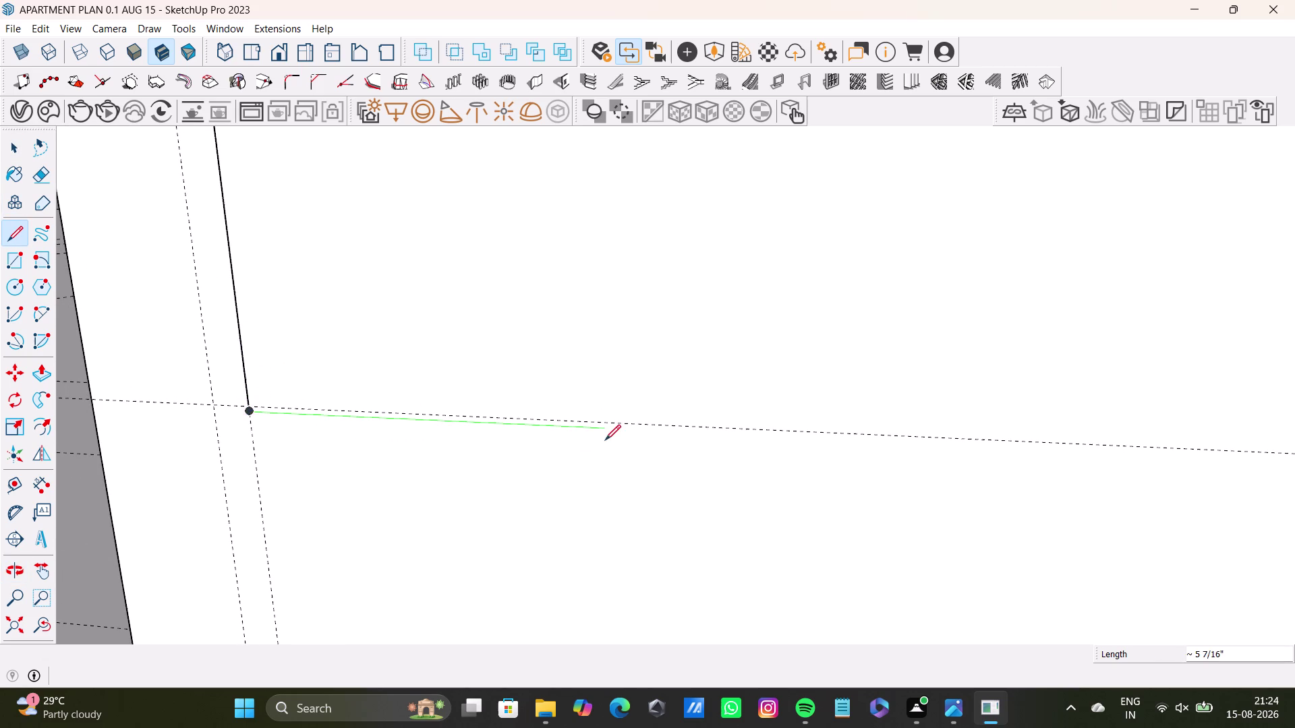
key(space)
key(ctrl+z)
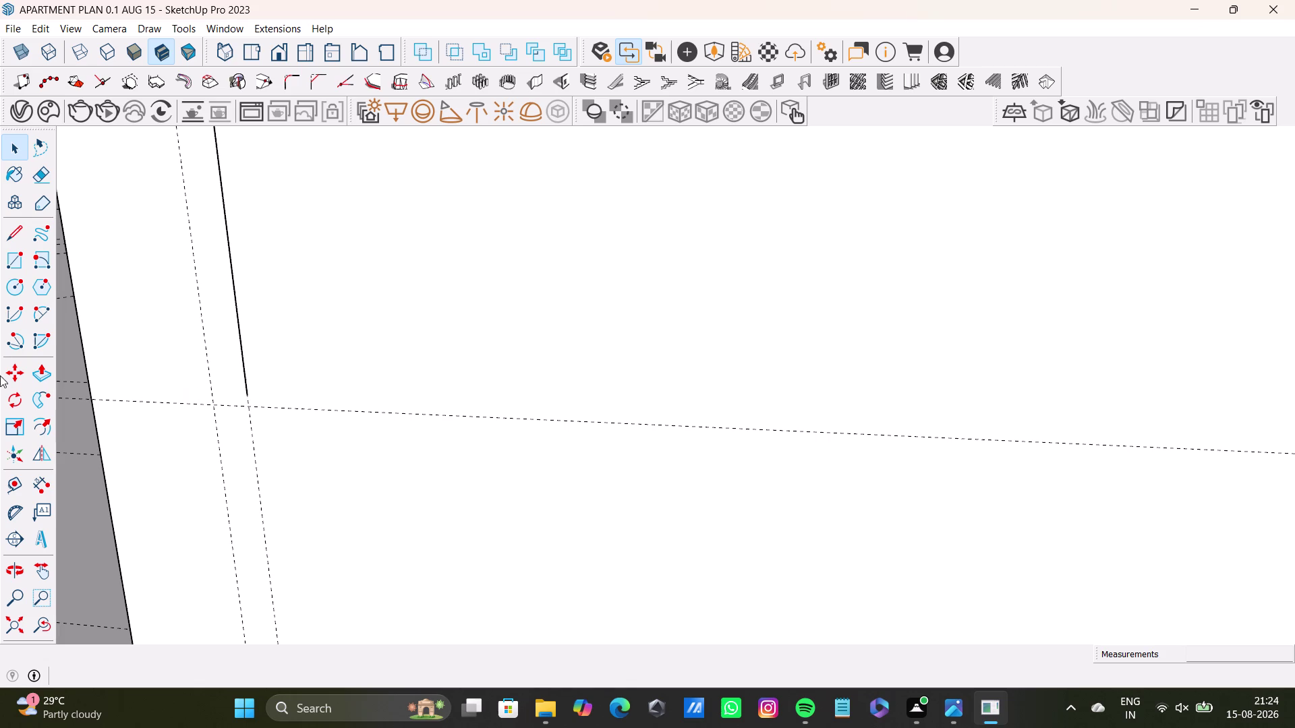
click(15, 237)
Try an edge from the vertical edge's end, cancel it, and view along the guides.
scroll(up, 3)
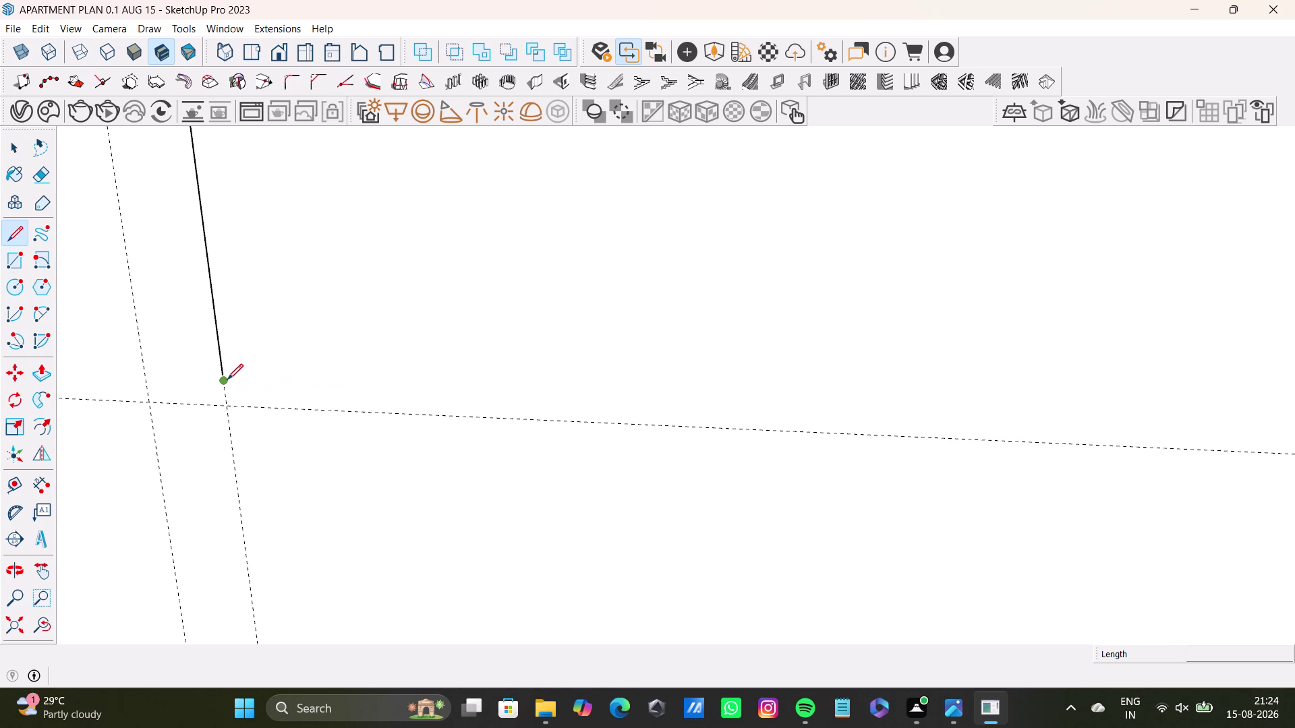
click(224, 380)
click(227, 405)
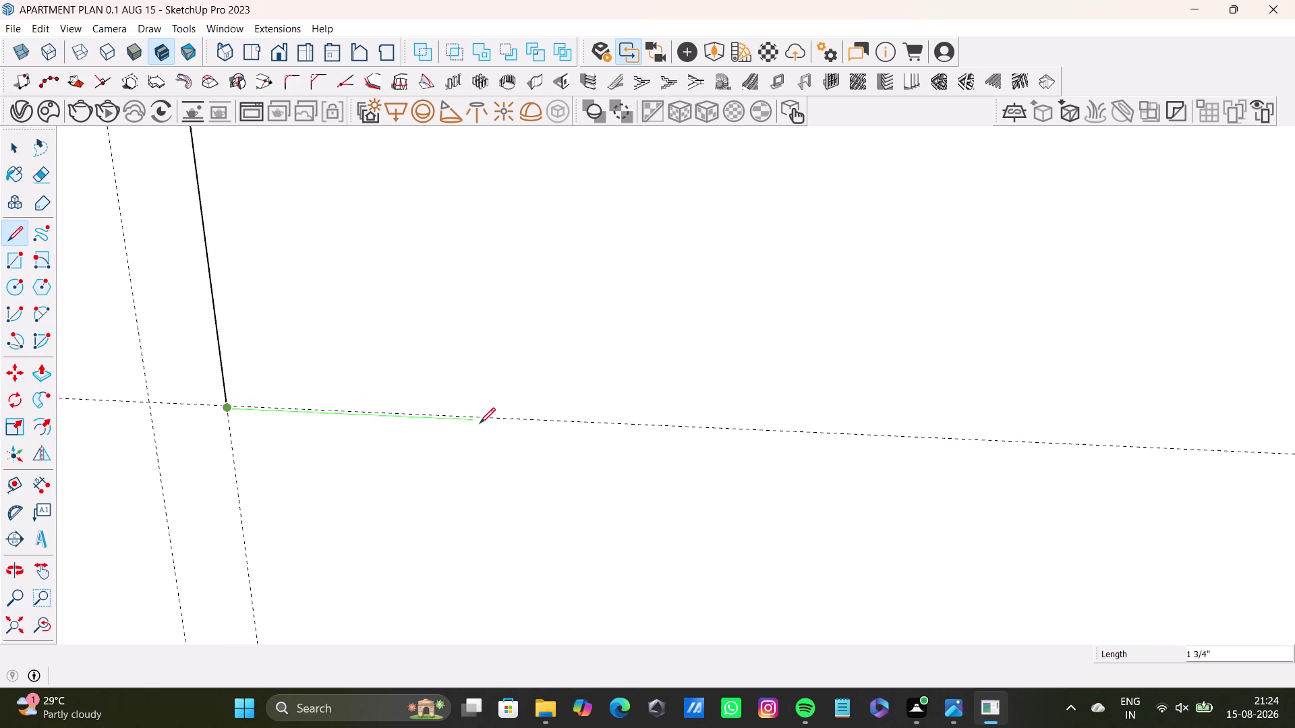
key(space)
scroll(up, 3)
middle_drag(230, 383, 231, 382)
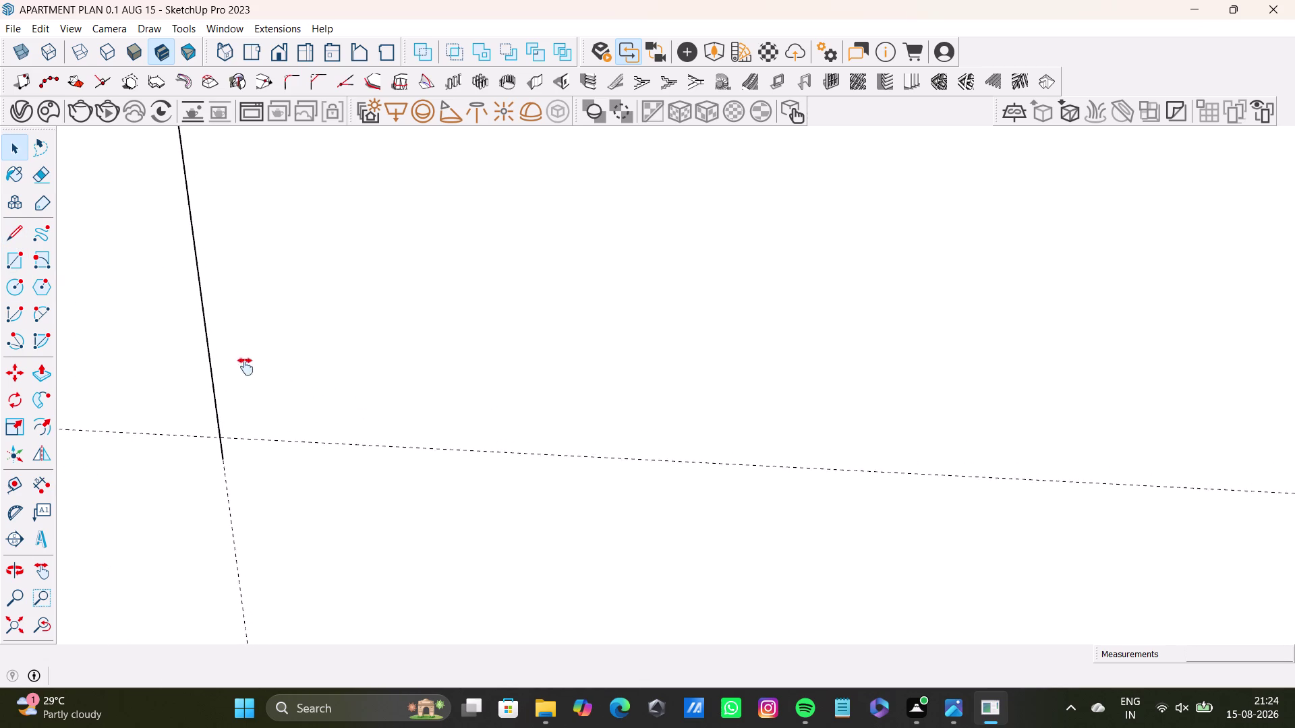
middle_drag(231, 382, 268, 313)
scroll(up, 3)
scroll(up, 3)
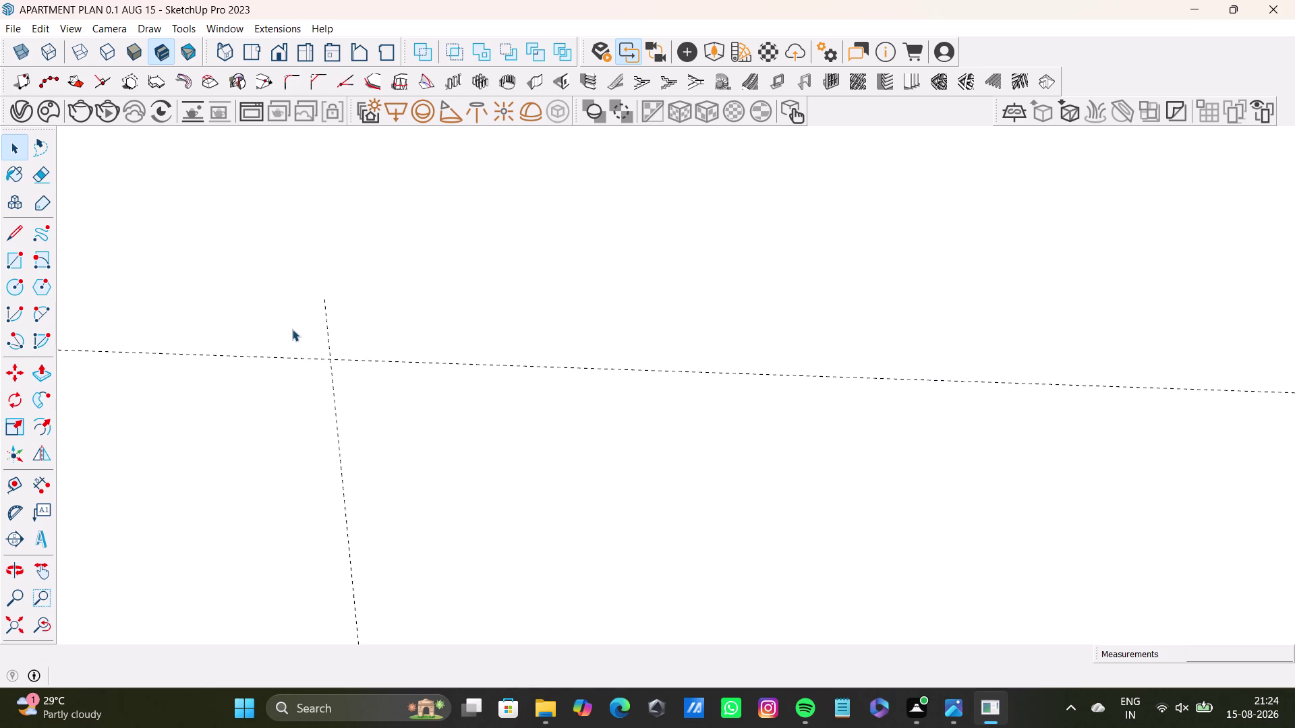
scroll(down, 3)
Sketch a short edge downward from the vertical edge with the Line tool.
click(17, 236)
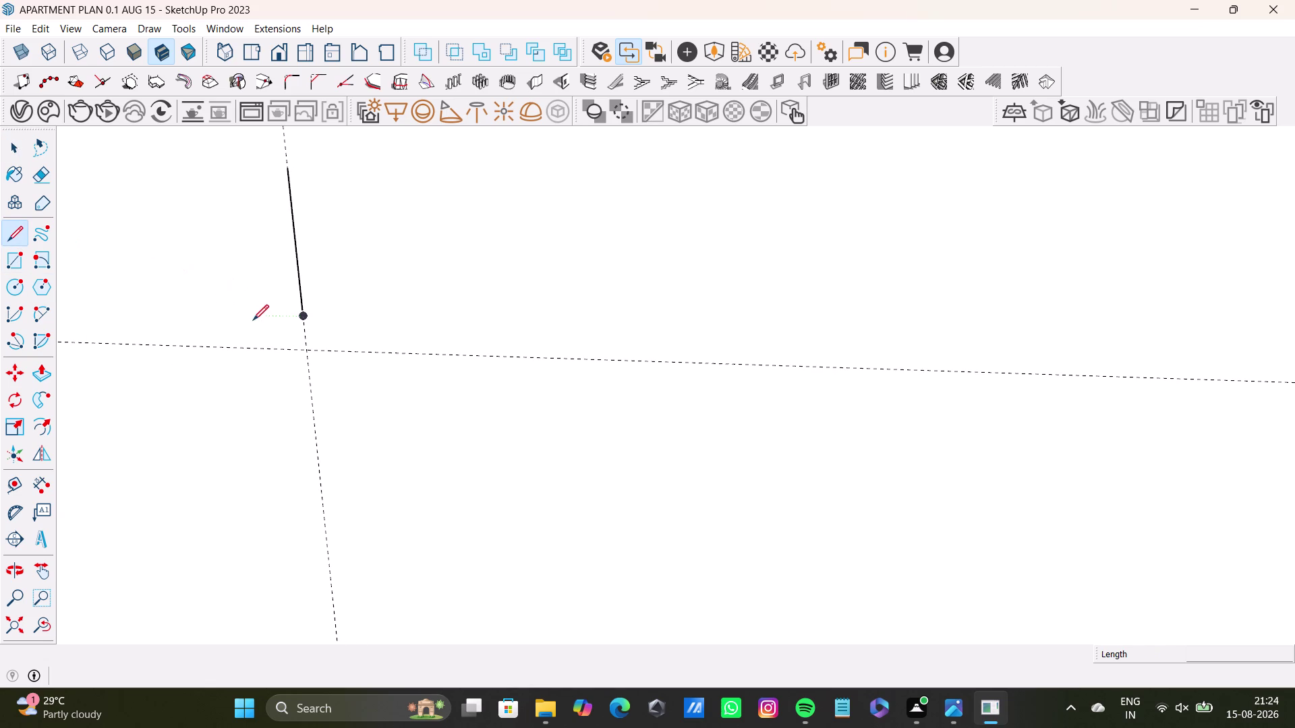
scroll(up, 3)
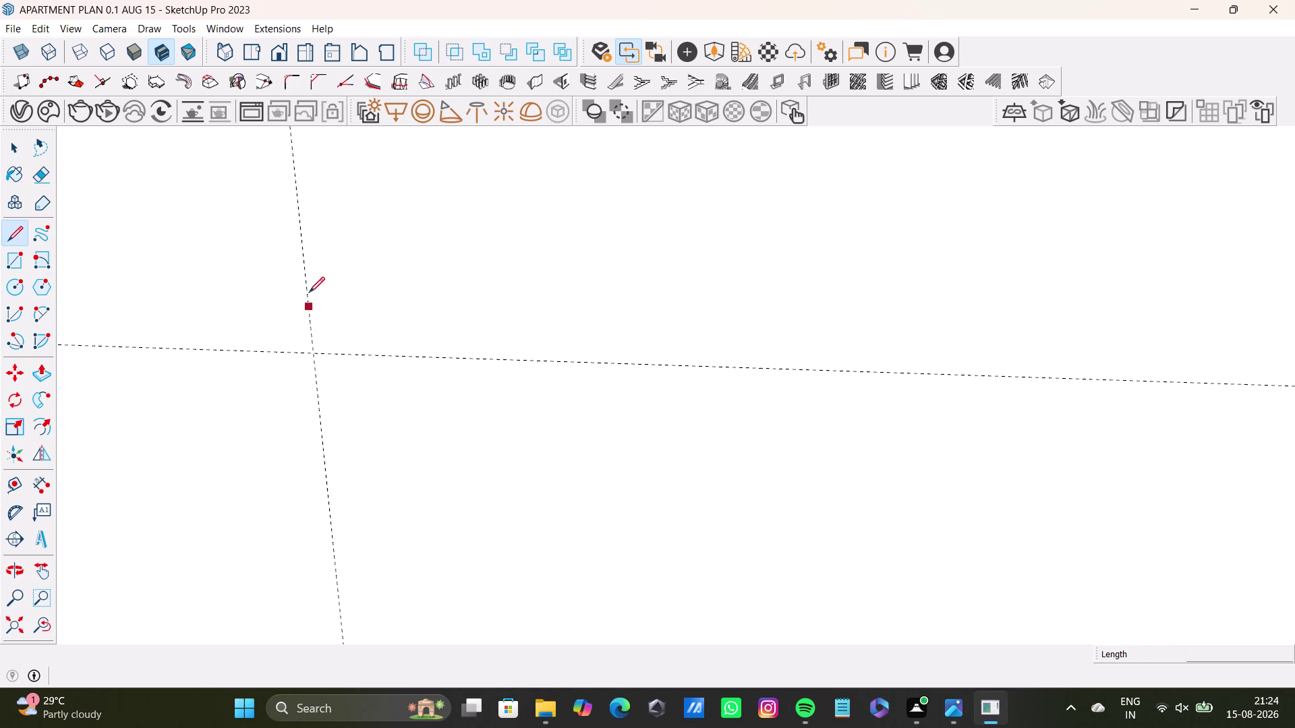
scroll(down, 3)
drag(304, 297, 309, 332)
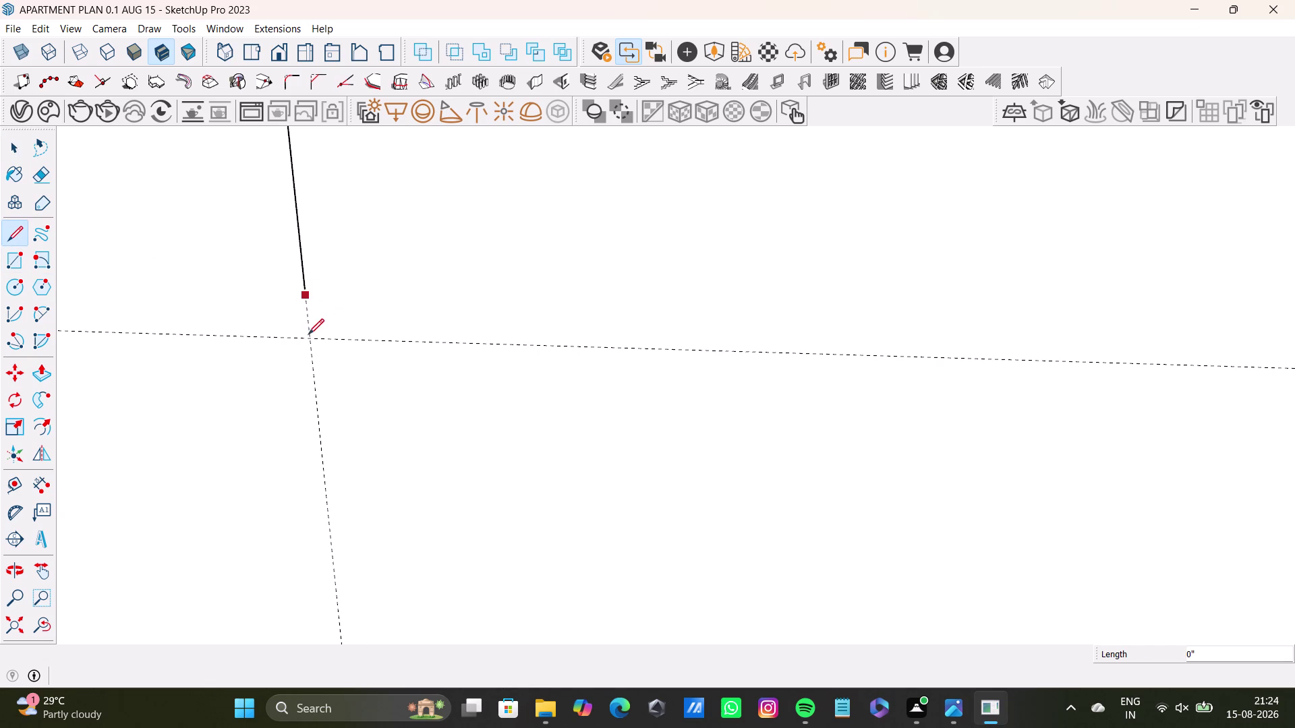
drag(310, 332, 307, 339)
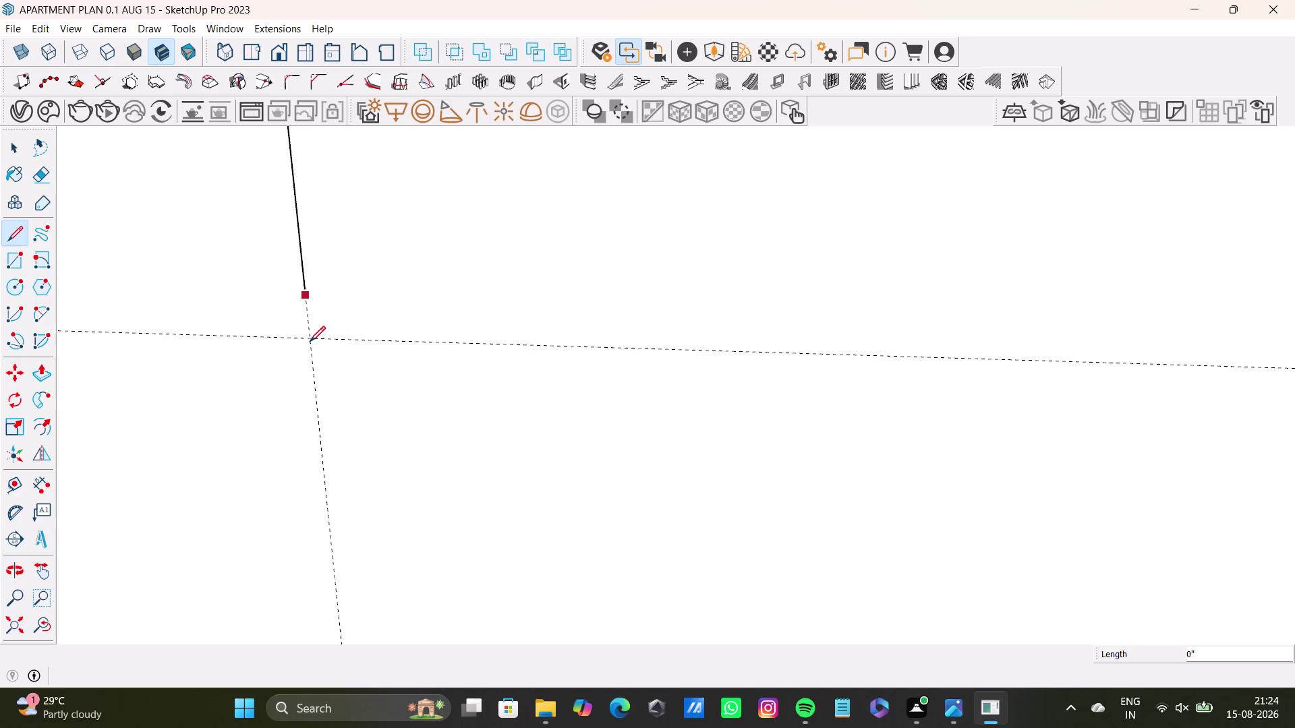
click(309, 342)
scroll(up, 3)
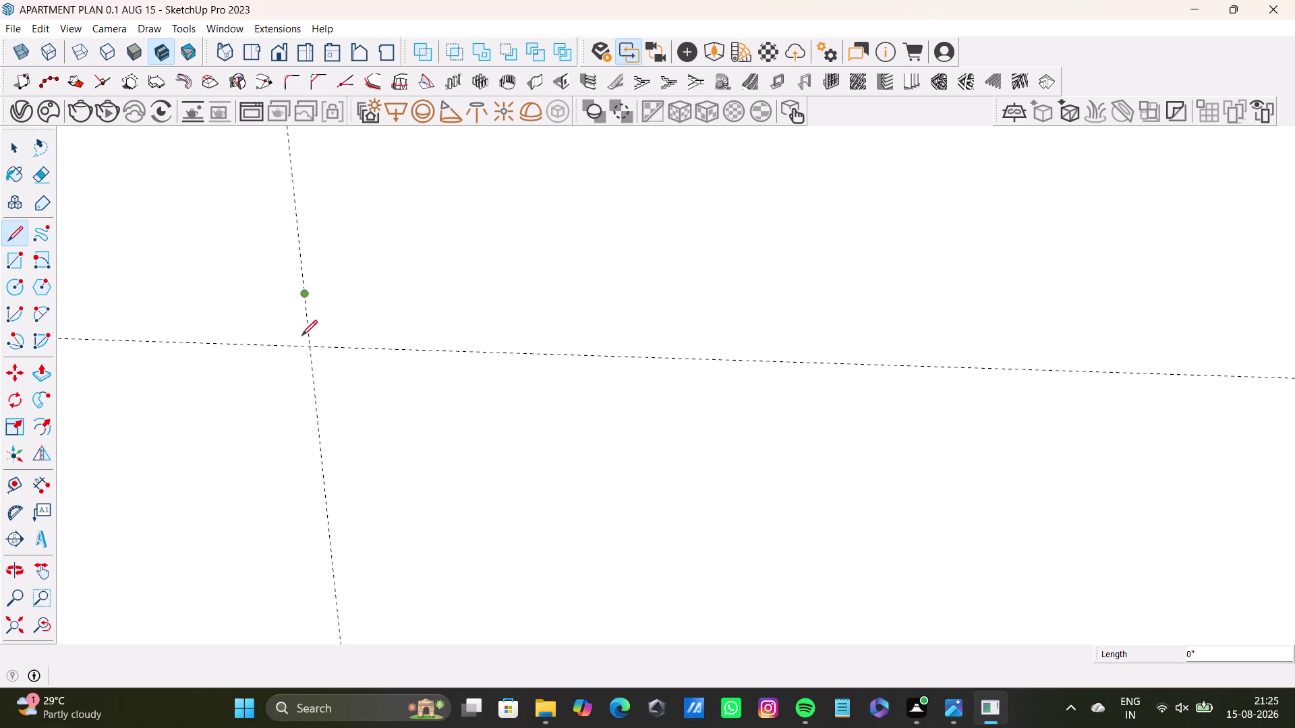
Try another edge near the guide line, then cancel and undo it.
scroll(down, 3)
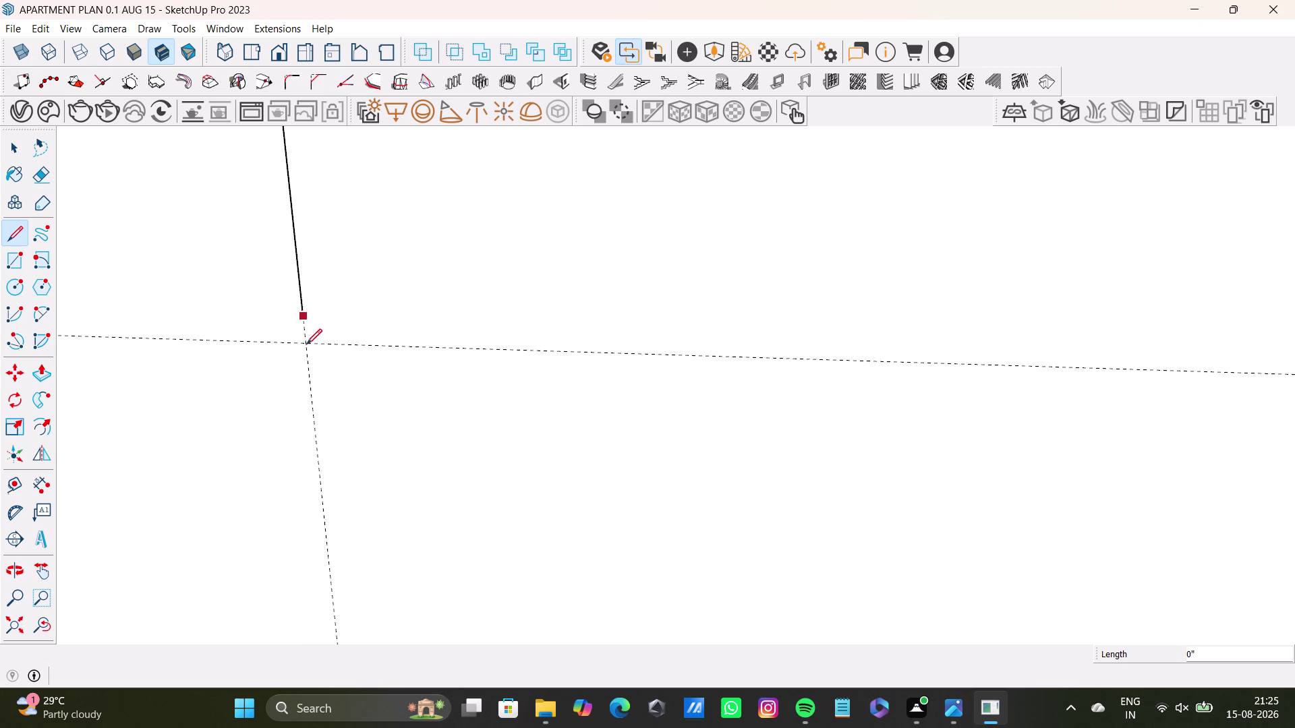
scroll(up, 3)
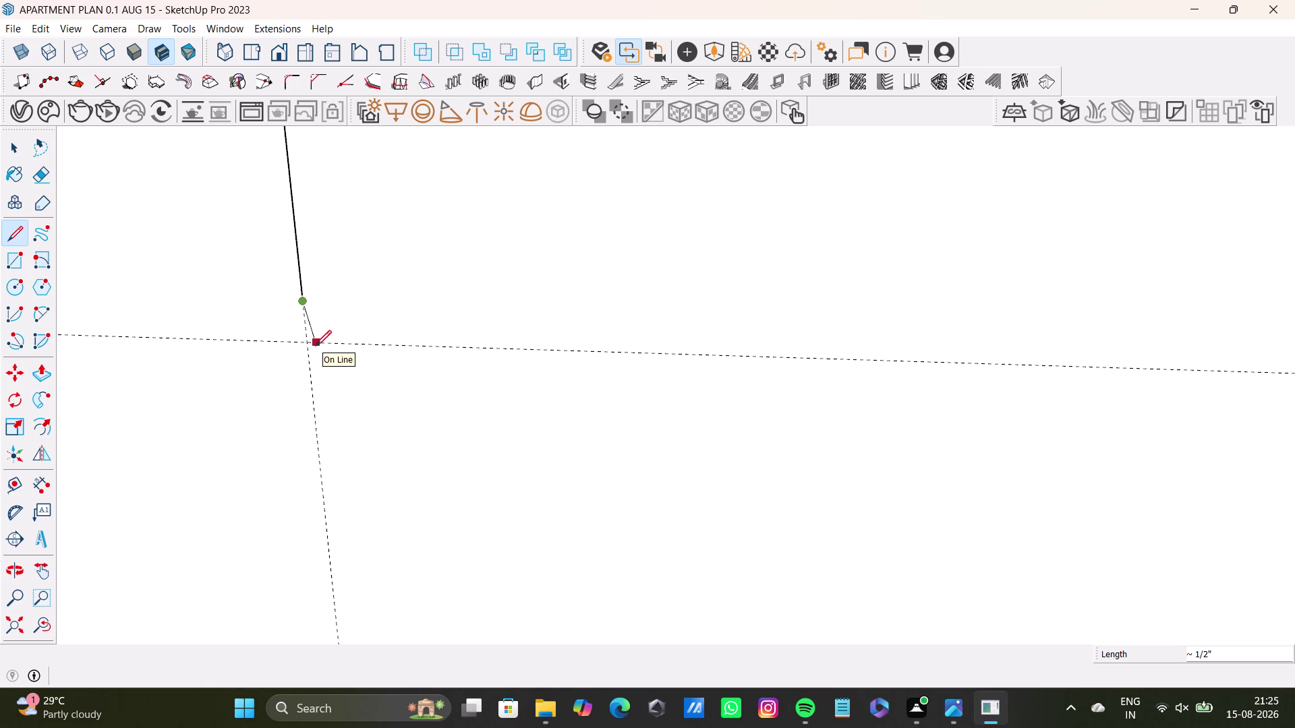
scroll(up, 3)
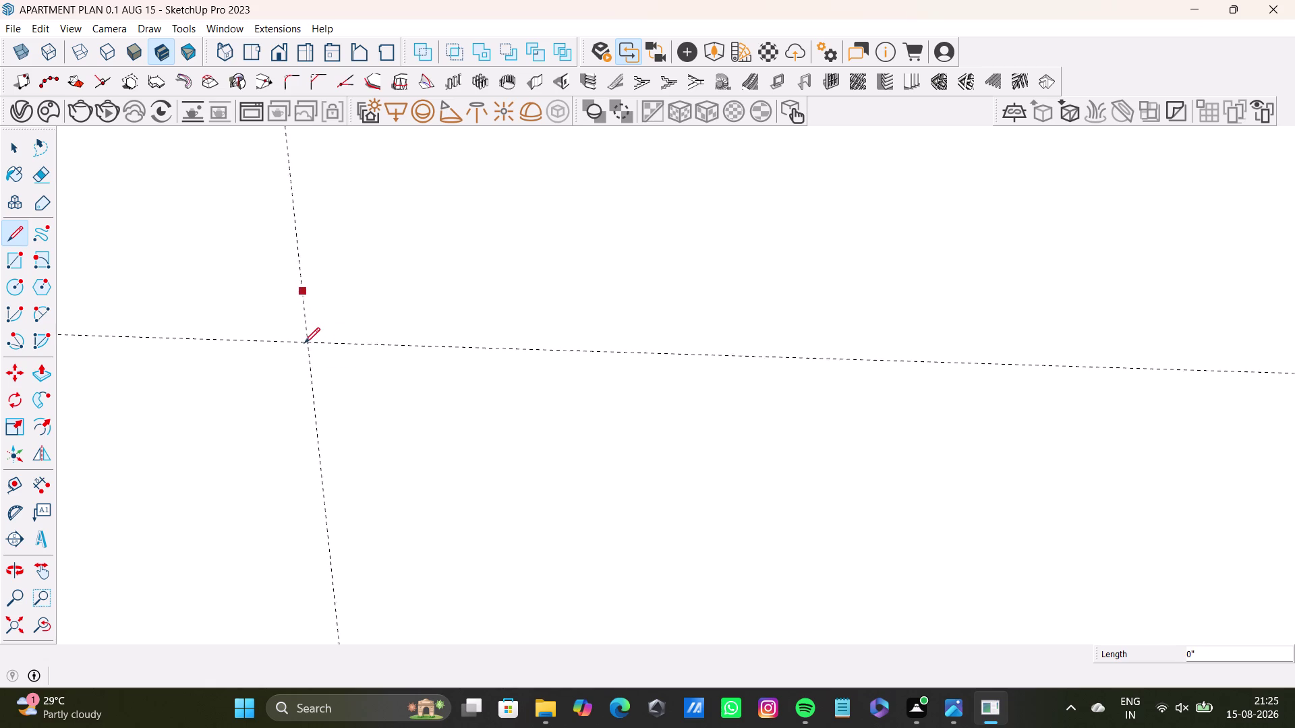
scroll(up, 3)
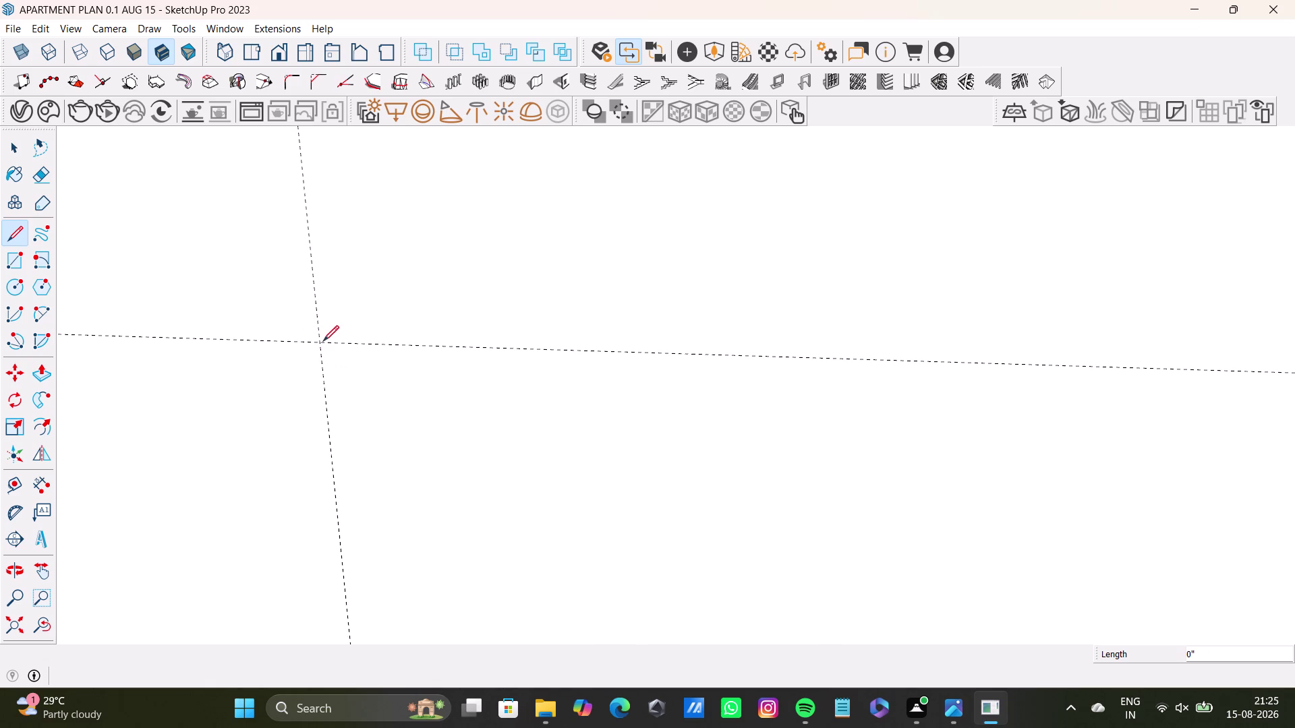
scroll(down, 3)
scroll(down, 3)
scroll(up, 3)
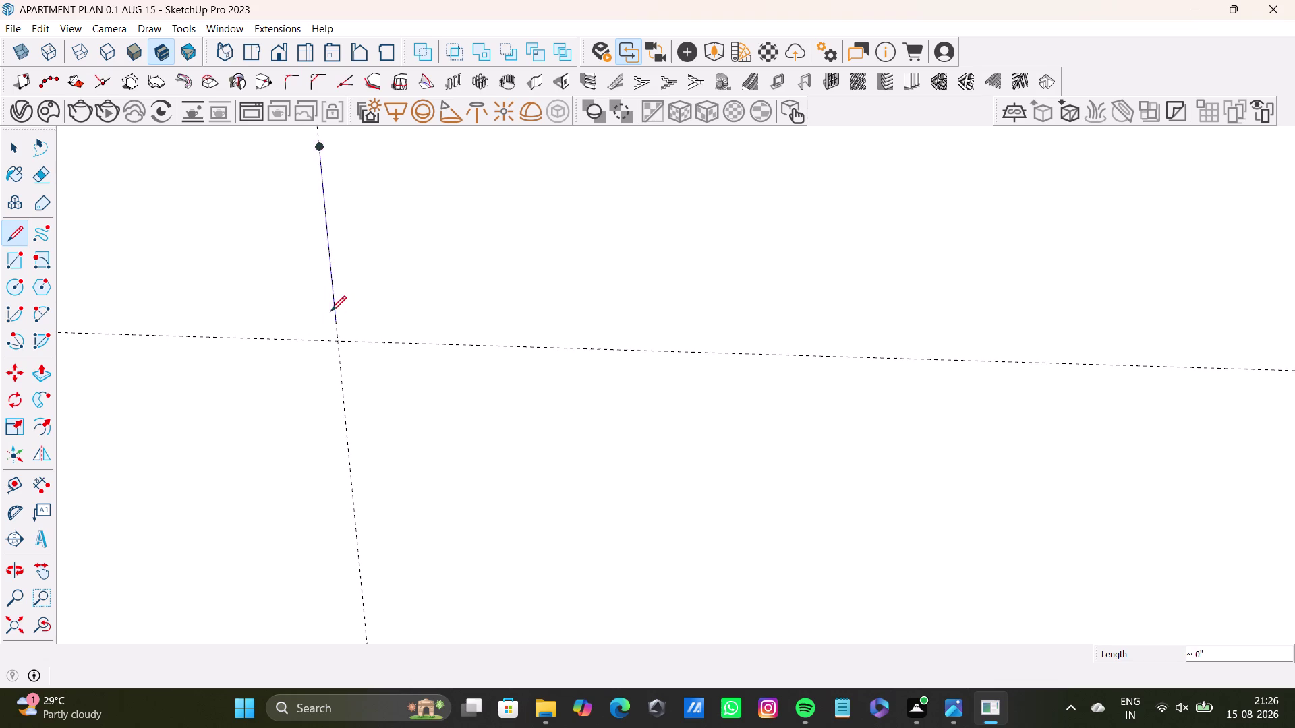
click(338, 342)
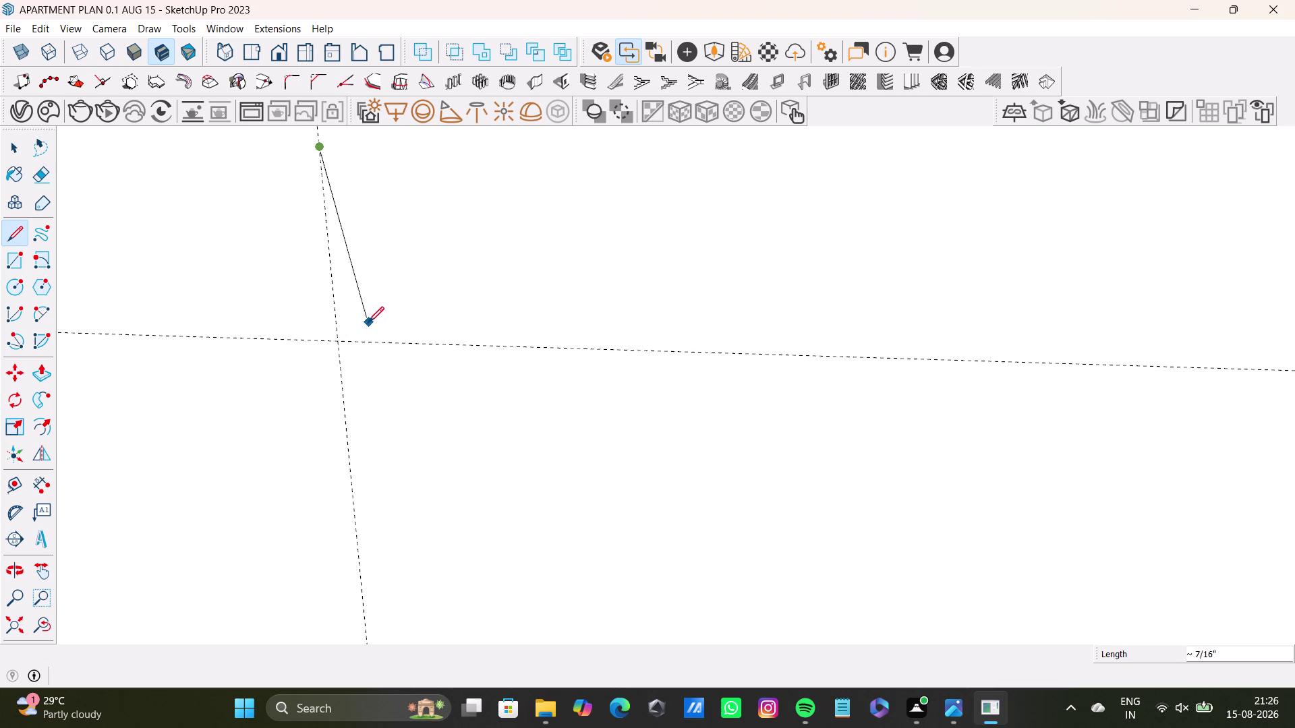
click(340, 337)
key(space)
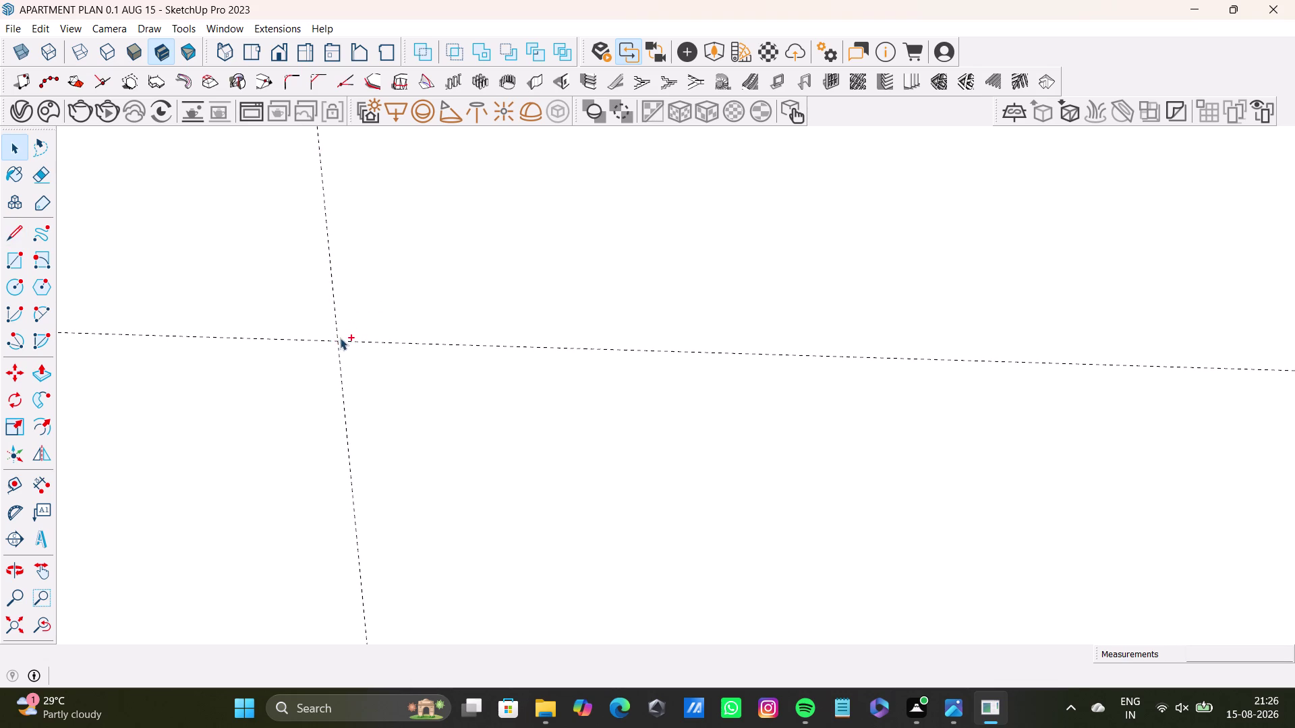
key(ctrl+z)
scroll(down, 3)
middle_drag(354, 317, 376, 315)
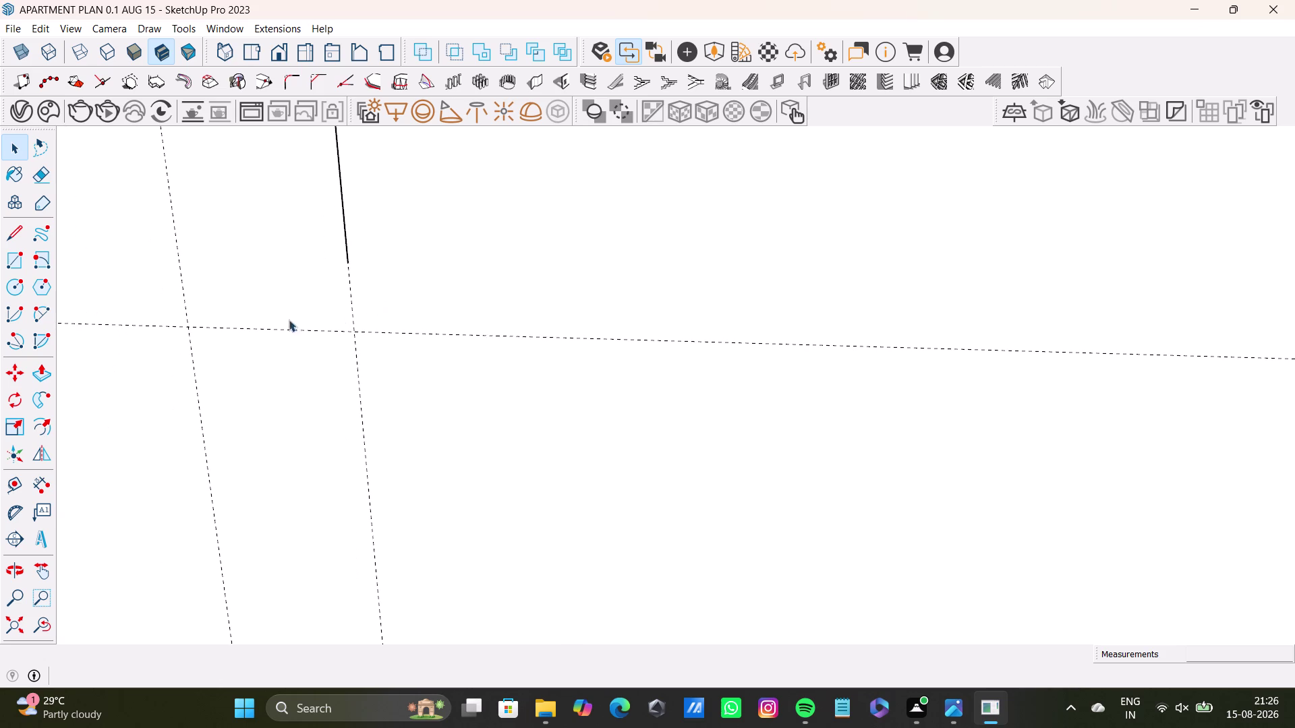
Trace the short edge along the guide from the vertical edge's lower endpoint and finish.
click(14, 231)
scroll(up, 3)
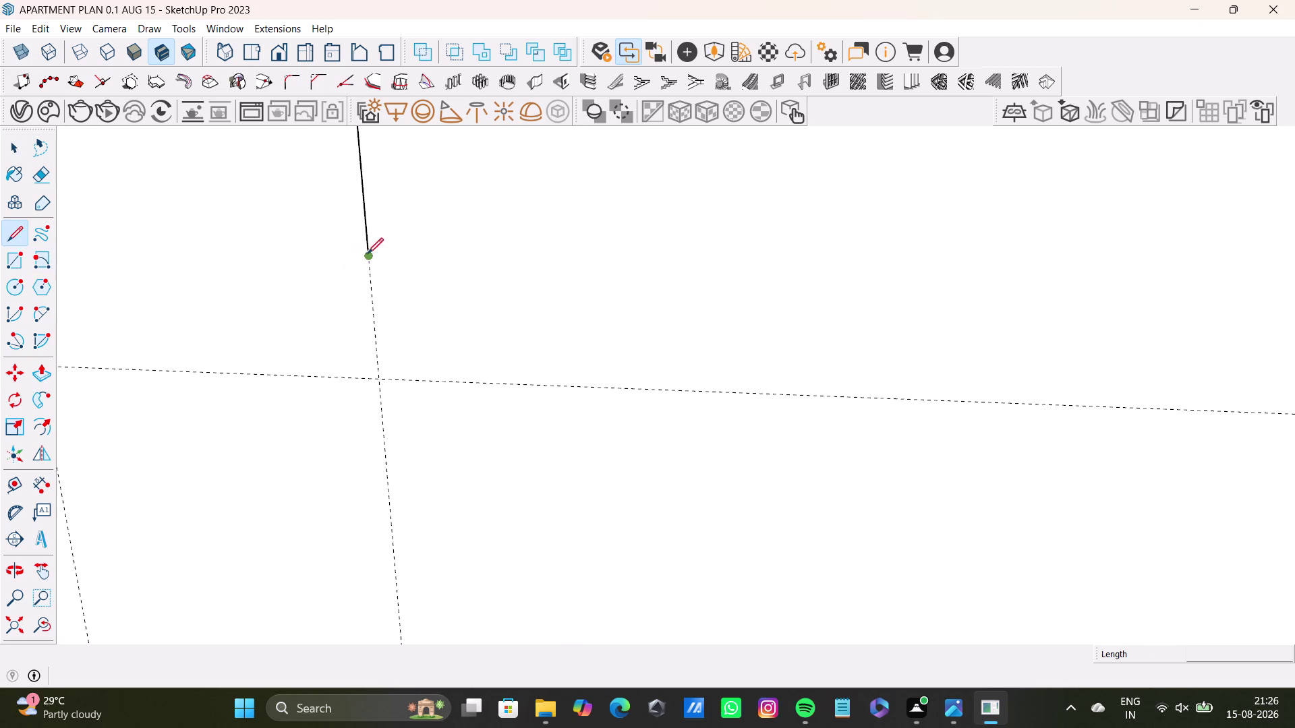
drag(367, 254, 377, 371)
scroll(down, 3)
drag(9, 235, 17, 235)
scroll(up, 3)
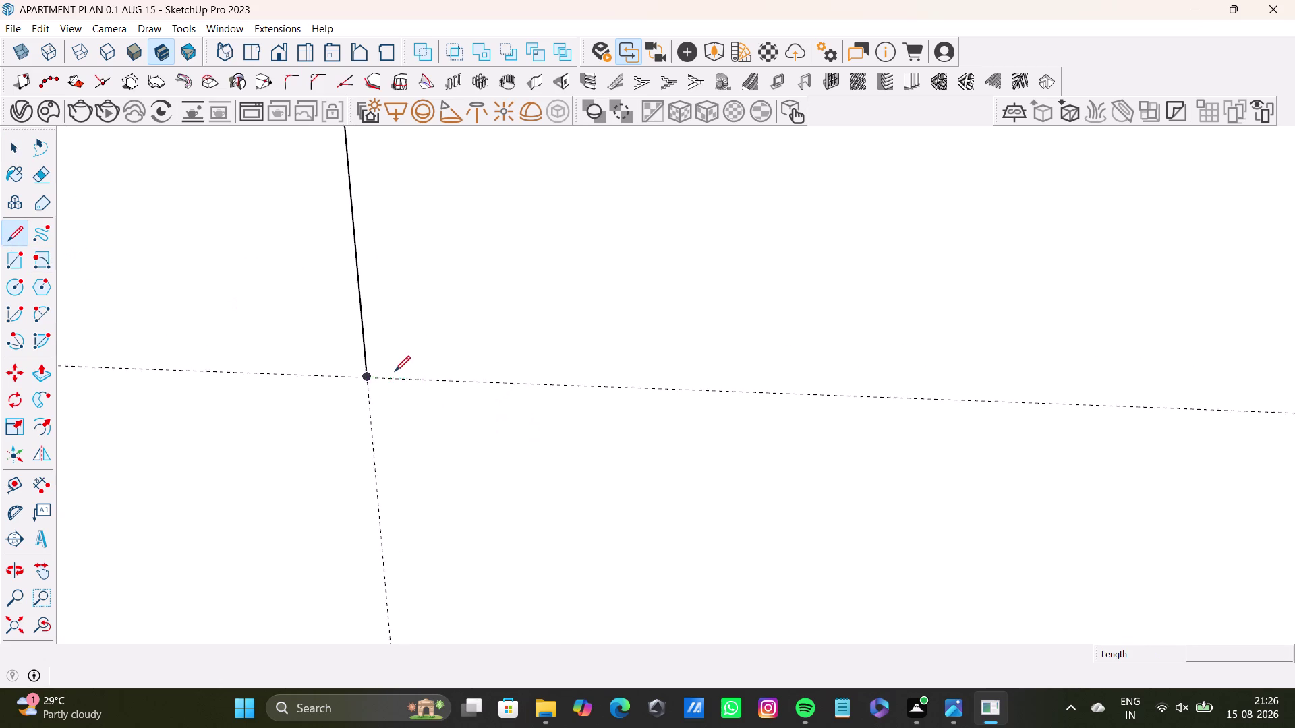
scroll(up, 3)
drag(361, 385, 377, 385)
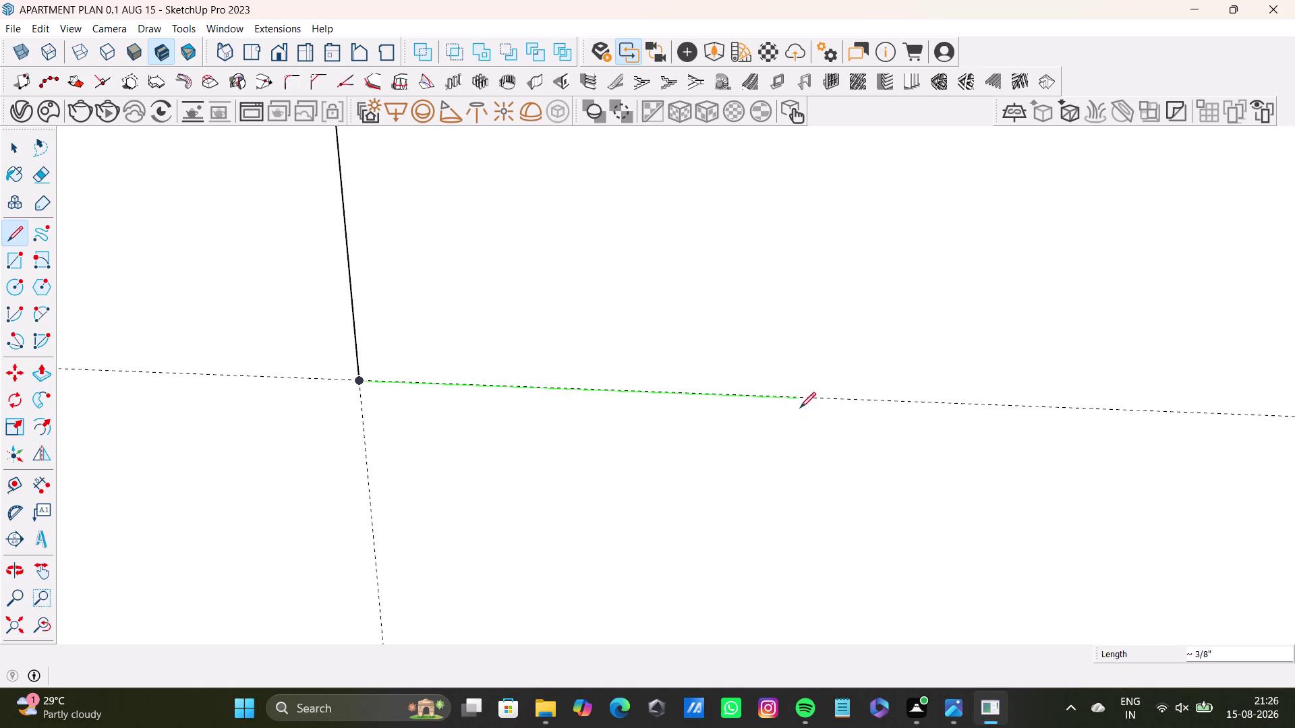
scroll(down, 3)
scroll(down, 3)
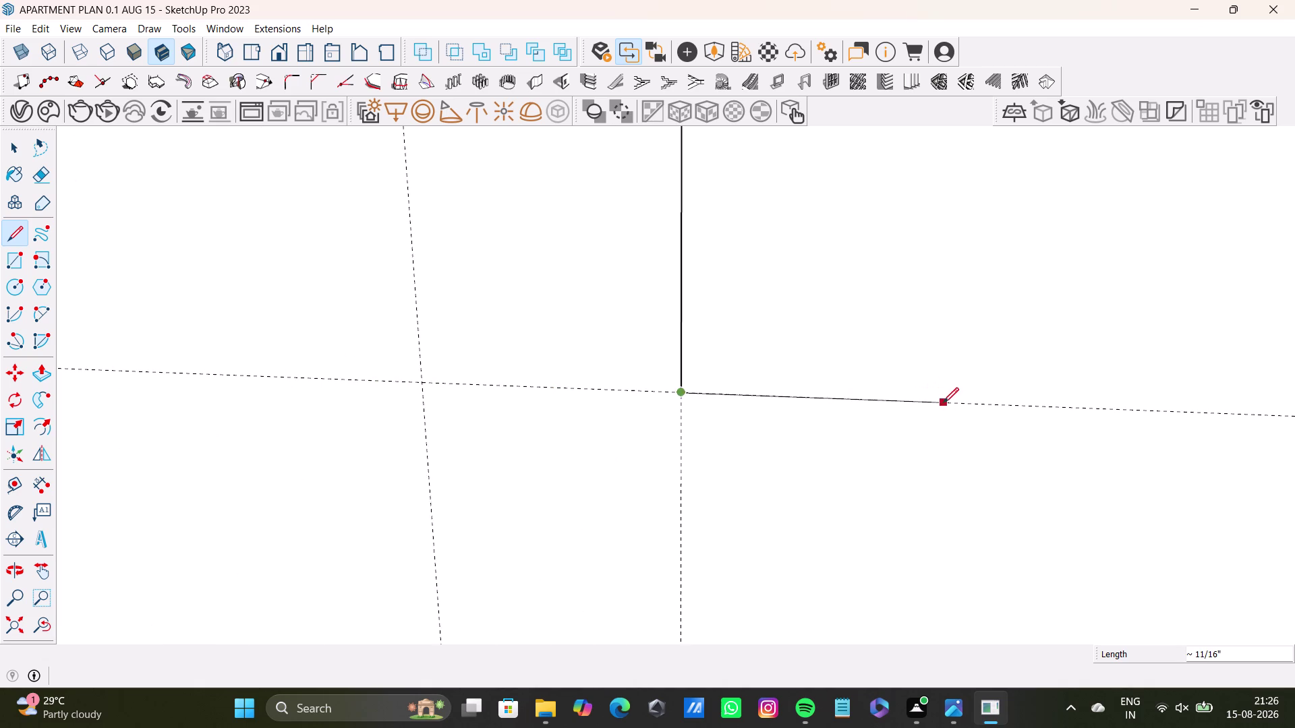
middle_drag(940, 405, 329, 424)
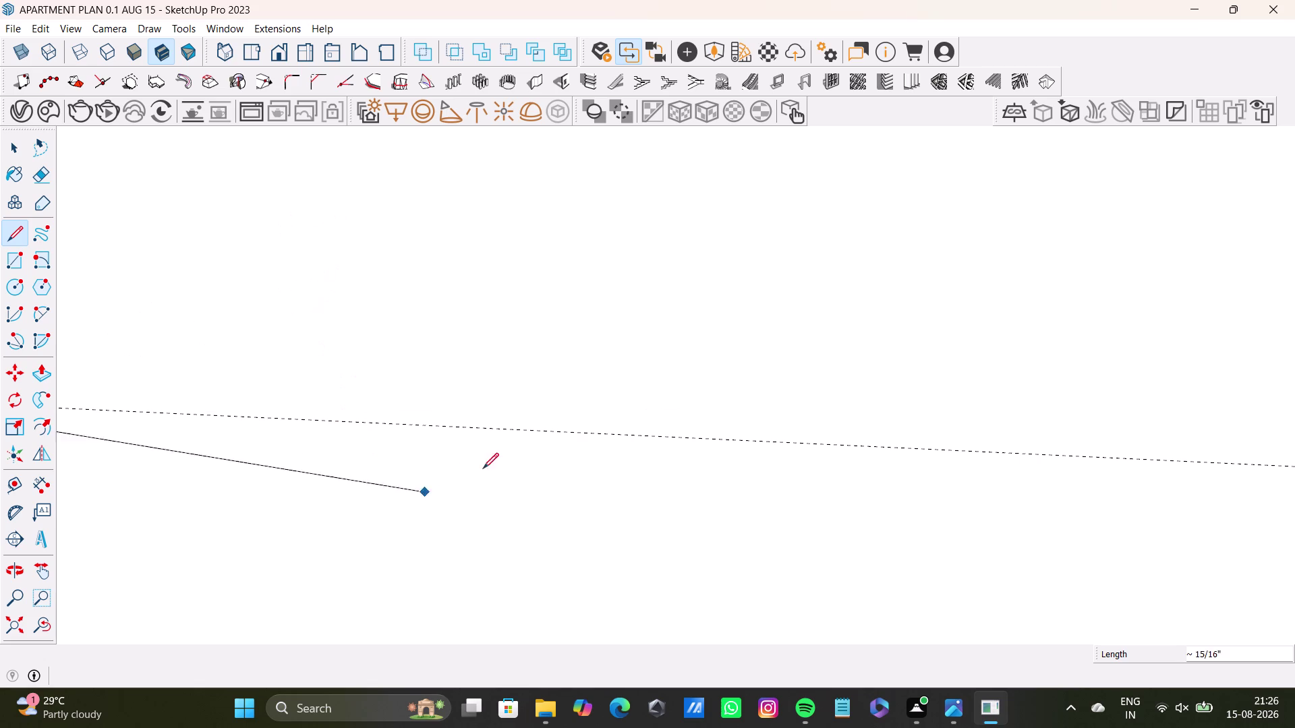
scroll(down, 3)
key(space)
scroll(up, 3)
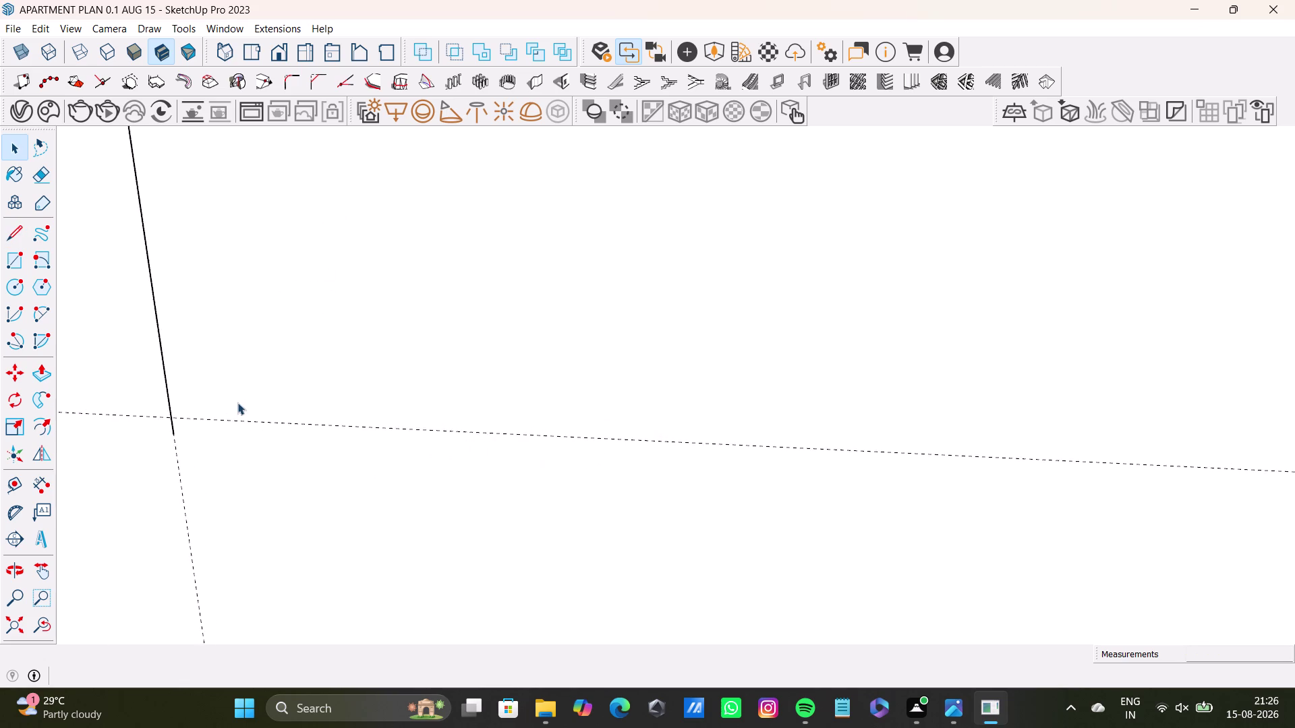
scroll(up, 3)
middle_drag(227, 415, 298, 370)
scroll(up, 3)
scroll(up, 3)
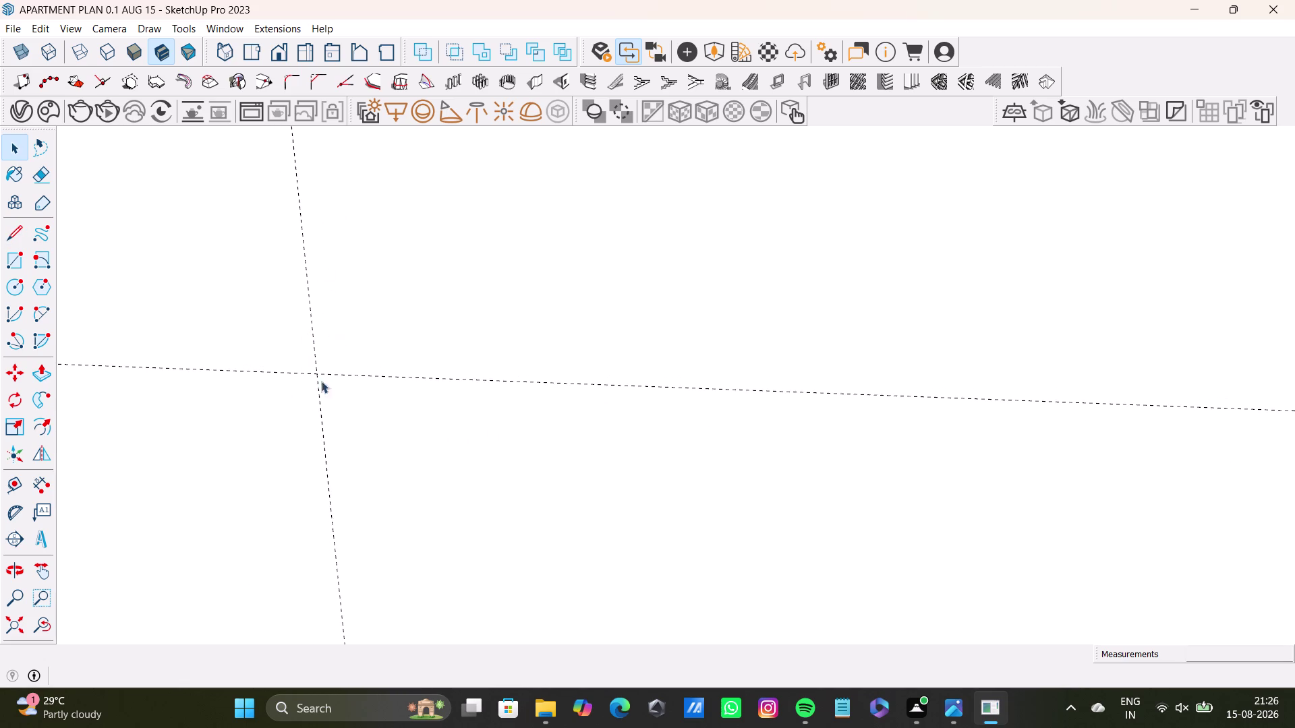
scroll(down, 3)
scroll(down, 3)
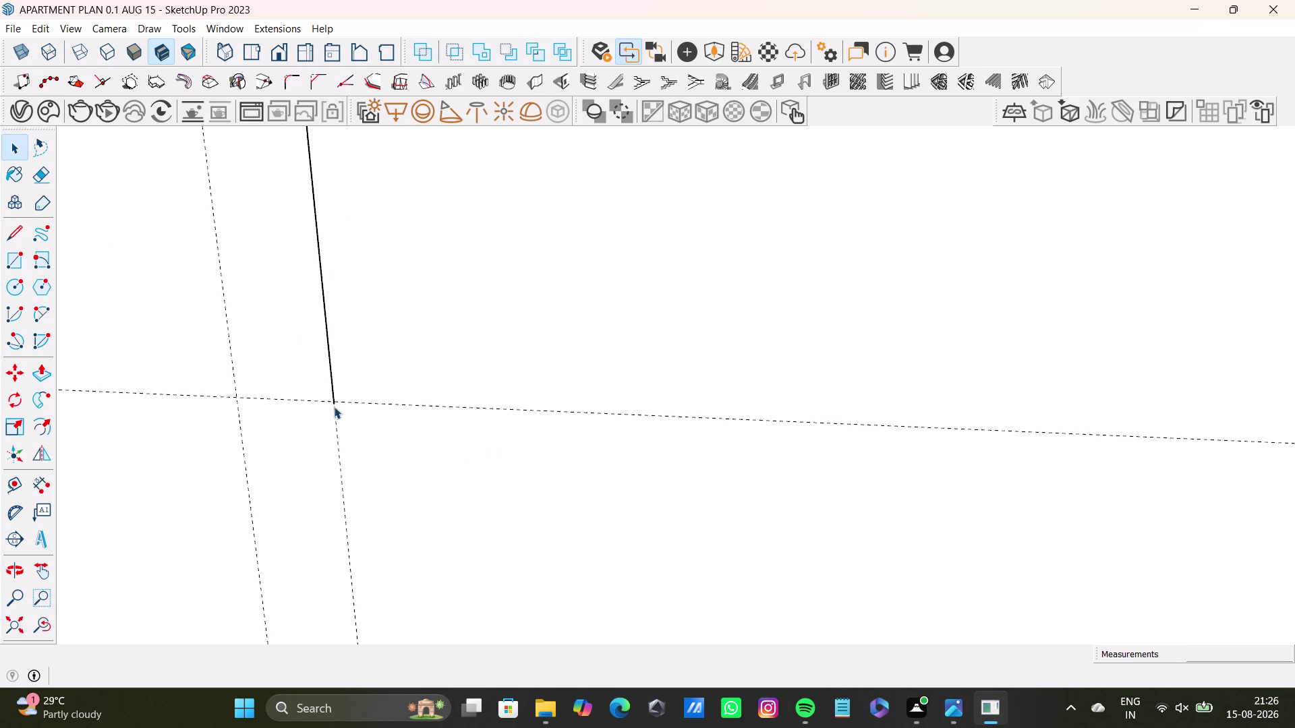
scroll(down, 3)
scroll(down, 3)
middle_drag(339, 407, 440, 496)
scroll(down, 3)
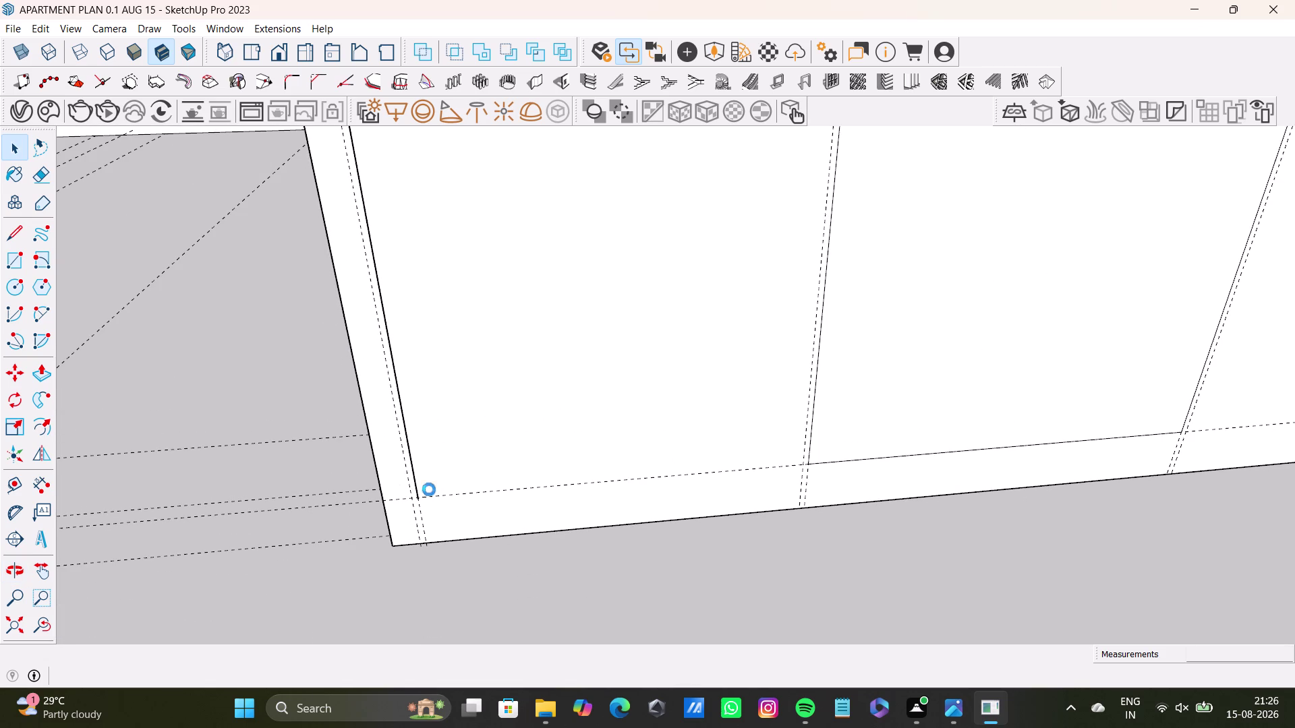
scroll(up, 3)
scroll(up, 3)
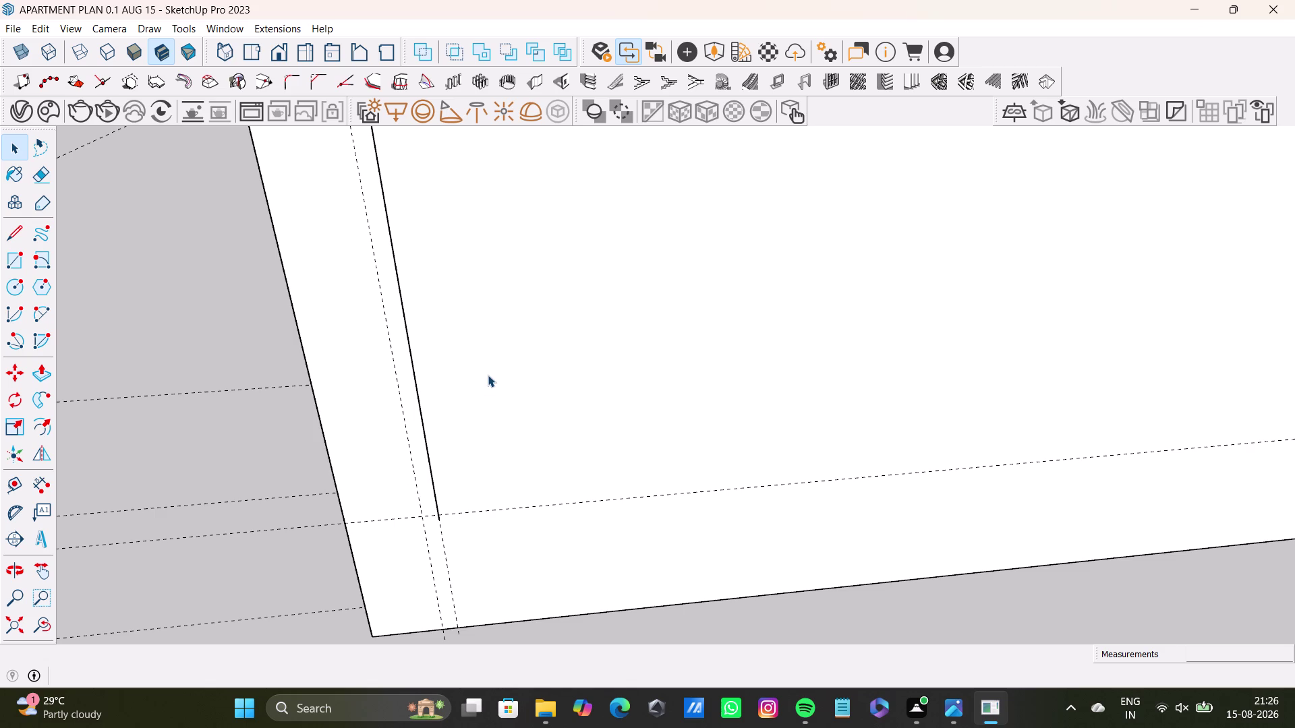
scroll(down, 3)
scroll(down, 3)
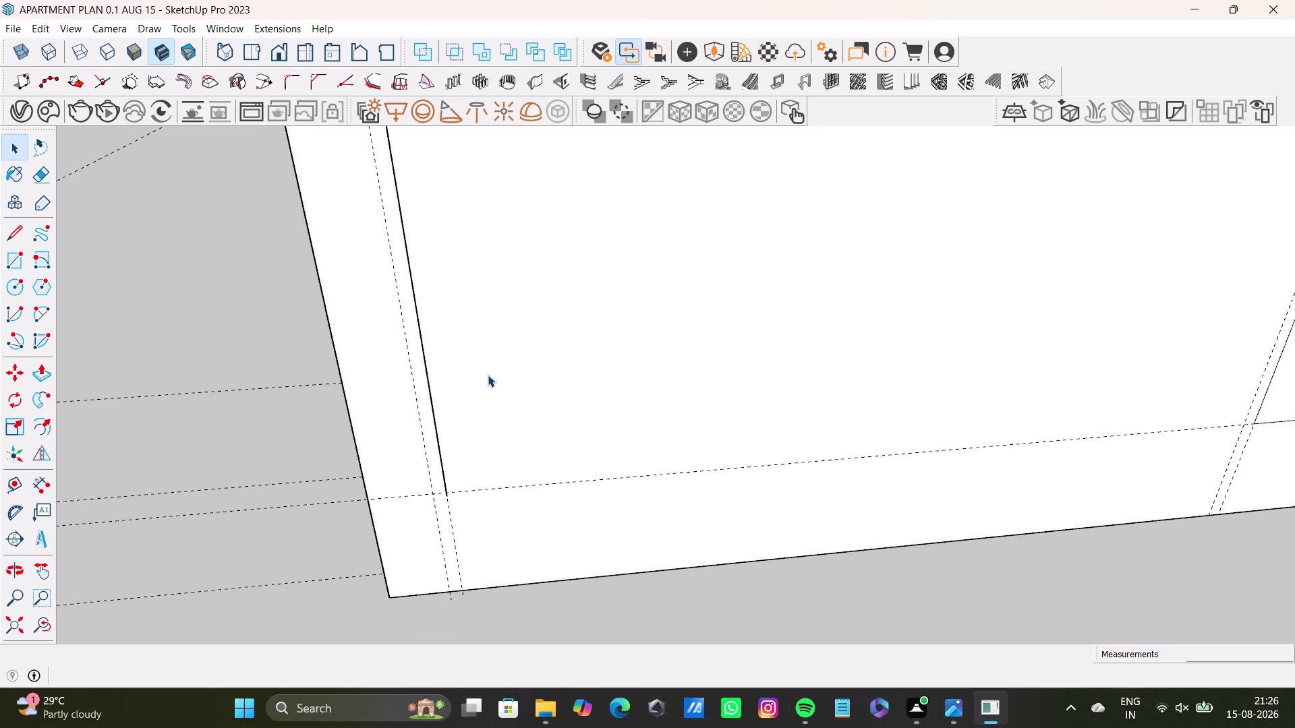
scroll(up, 3)
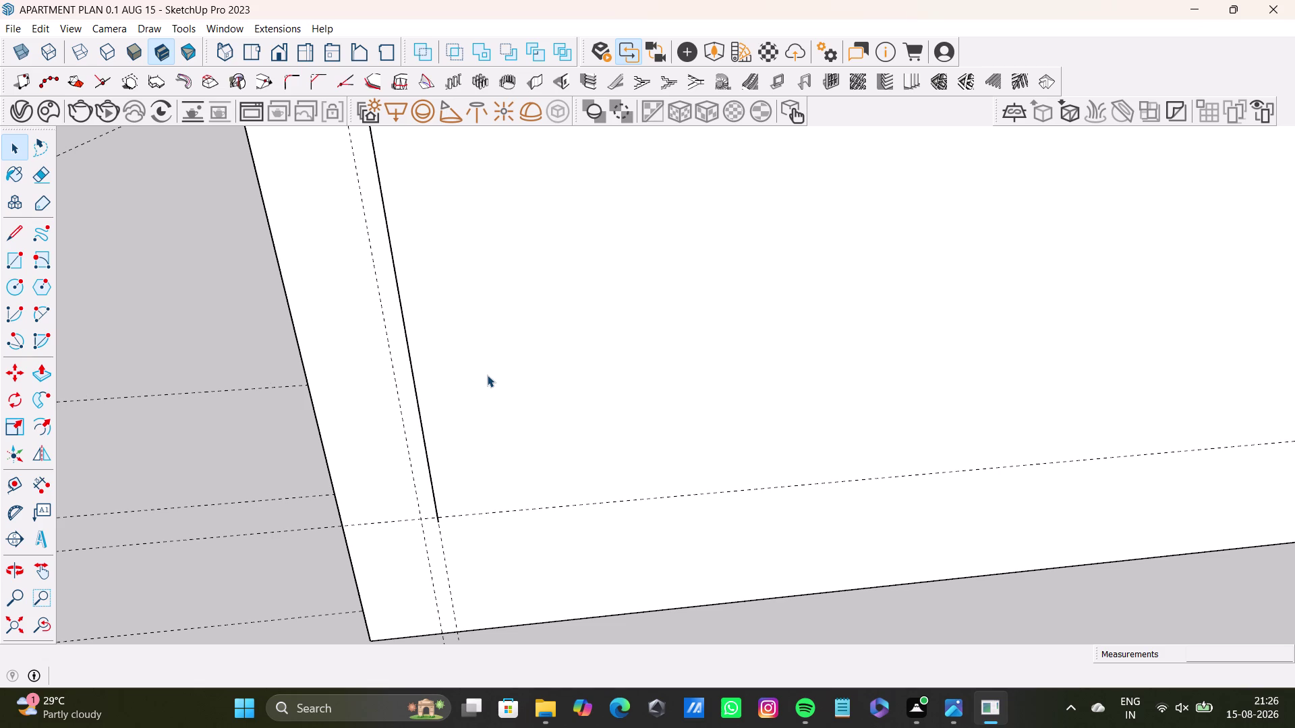
scroll(up, 3)
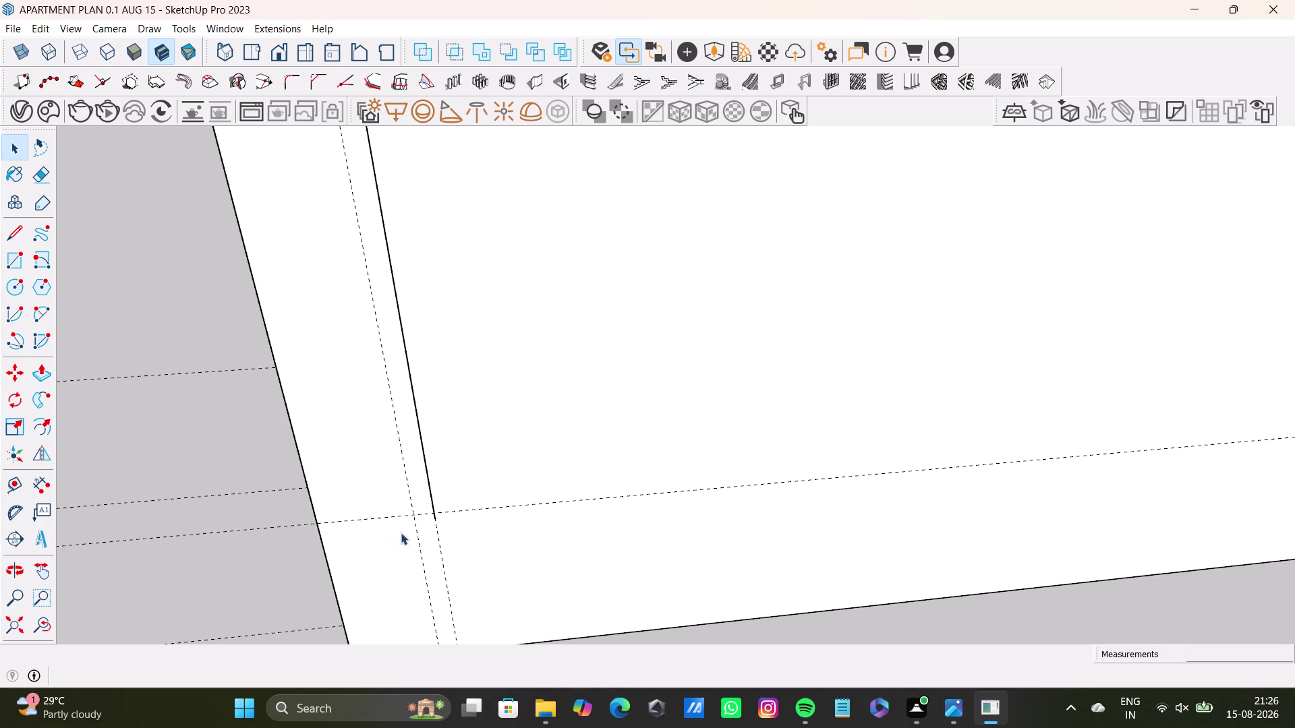
scroll(up, 3)
scroll(up, 3)
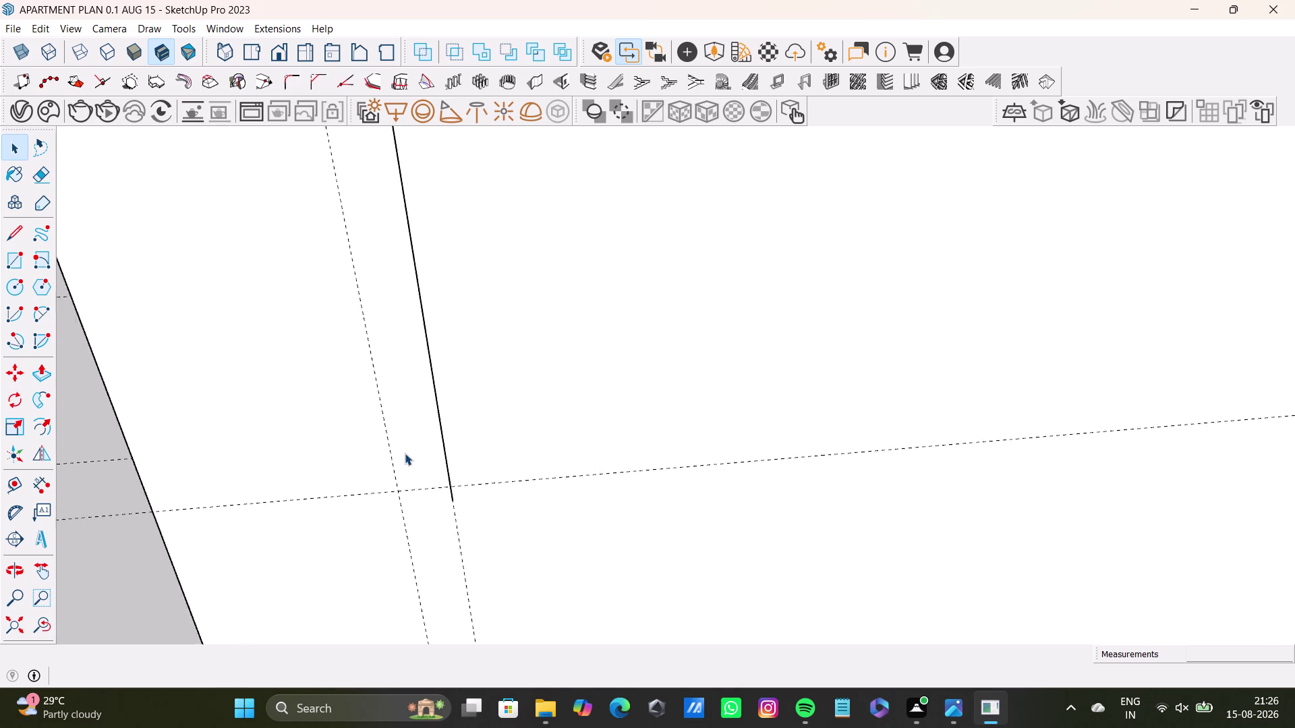
scroll(up, 3)
middle_drag(431, 457, 517, 175)
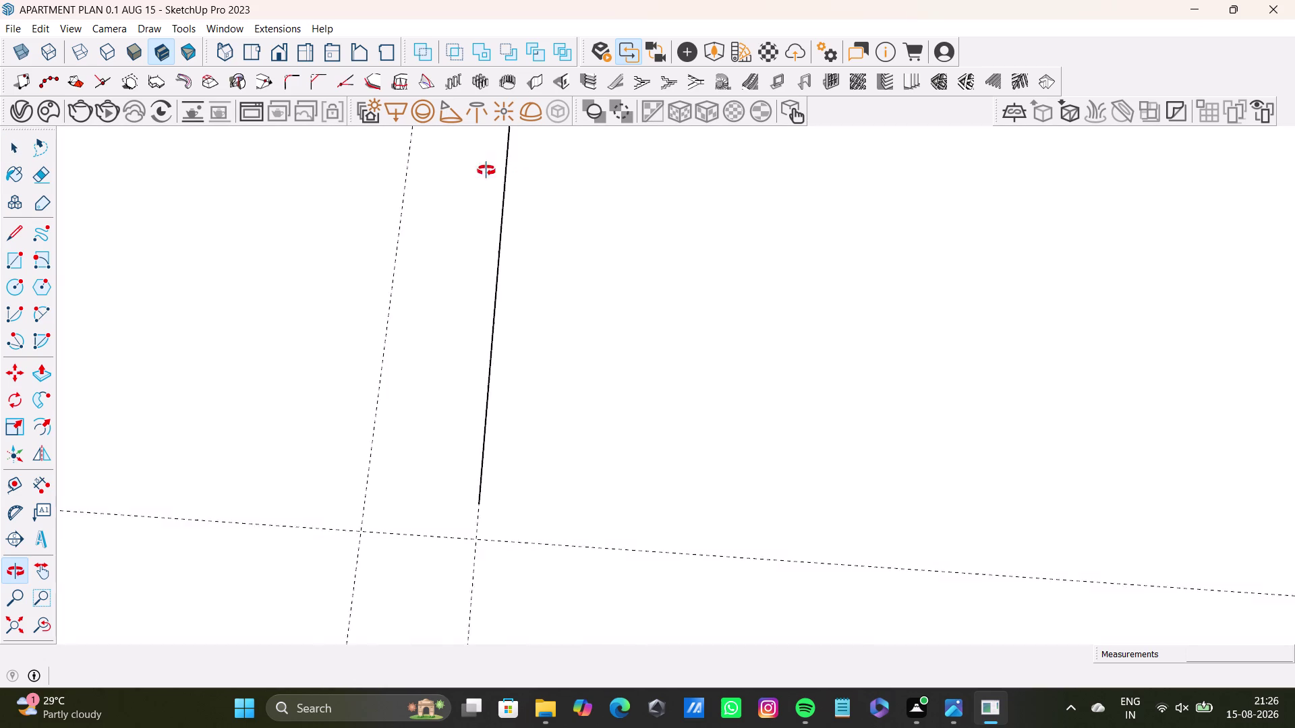
middle_drag(518, 175, 41, 351)
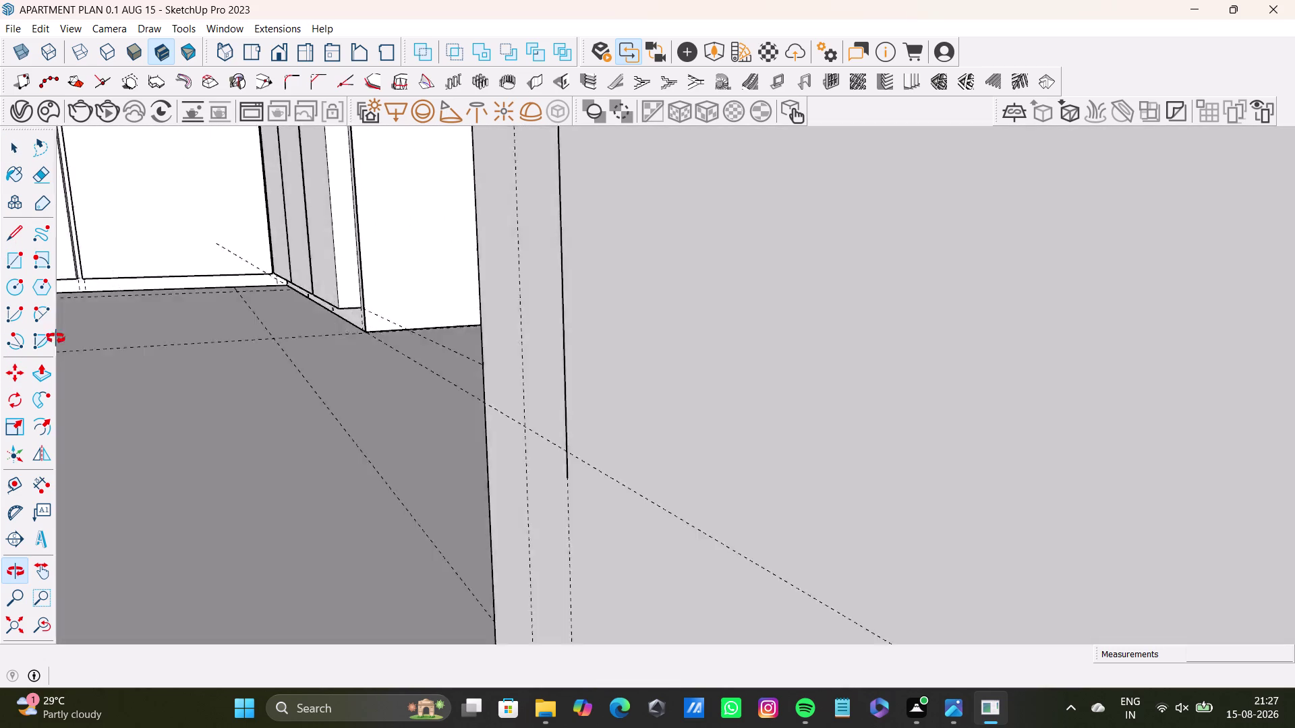
middle_drag(41, 352, 591, 430)
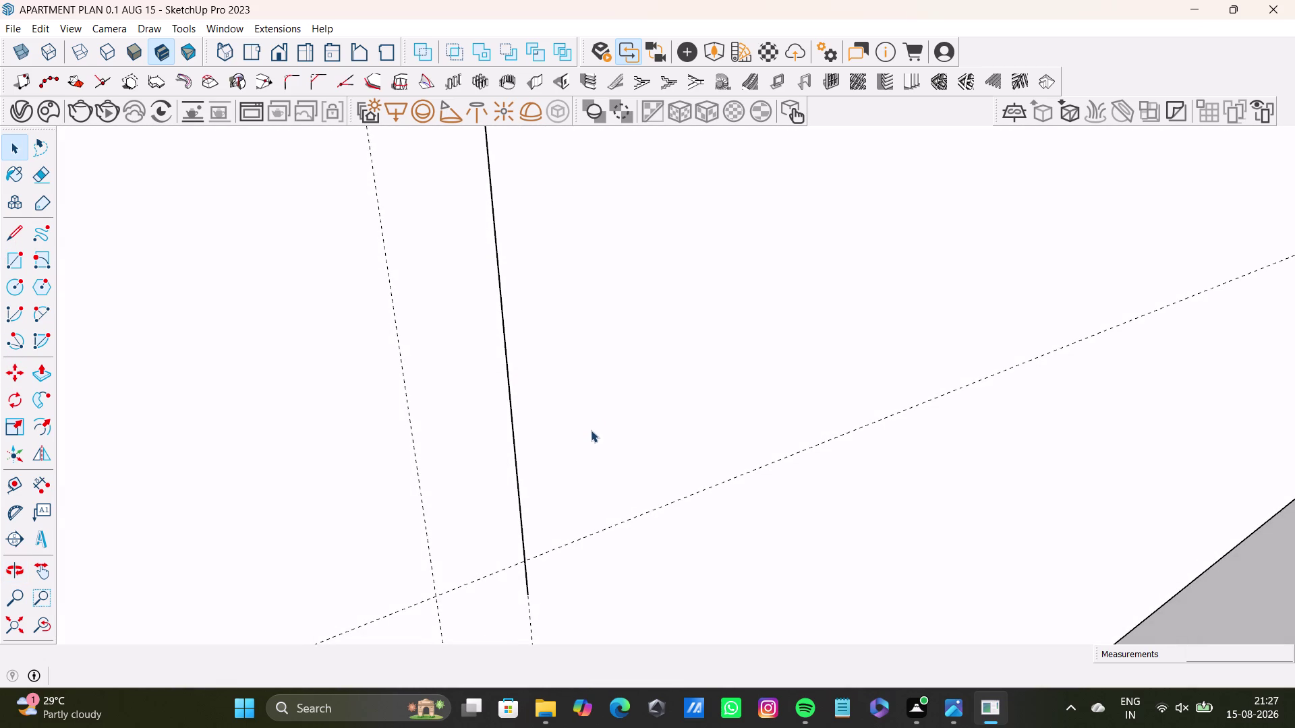
scroll(down, 3)
middle_drag(560, 519, 432, 325)
scroll(up, 3)
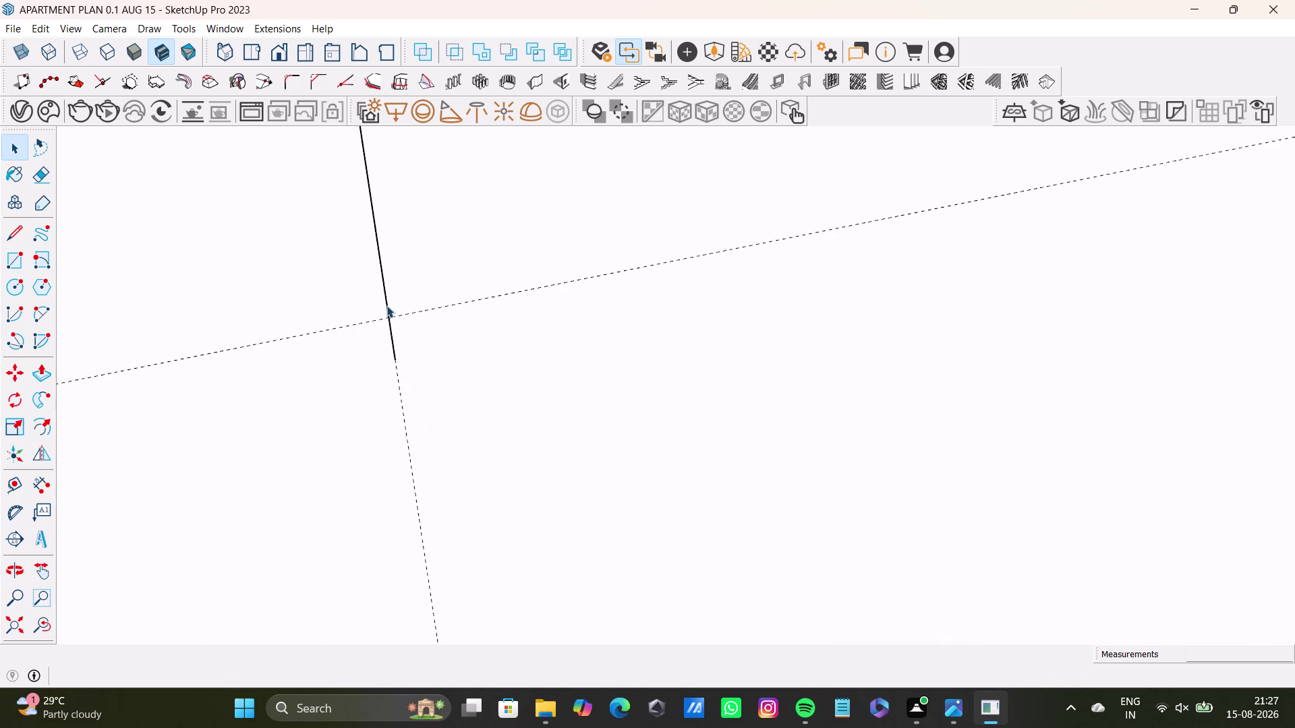
scroll(up, 3)
scroll(down, 3)
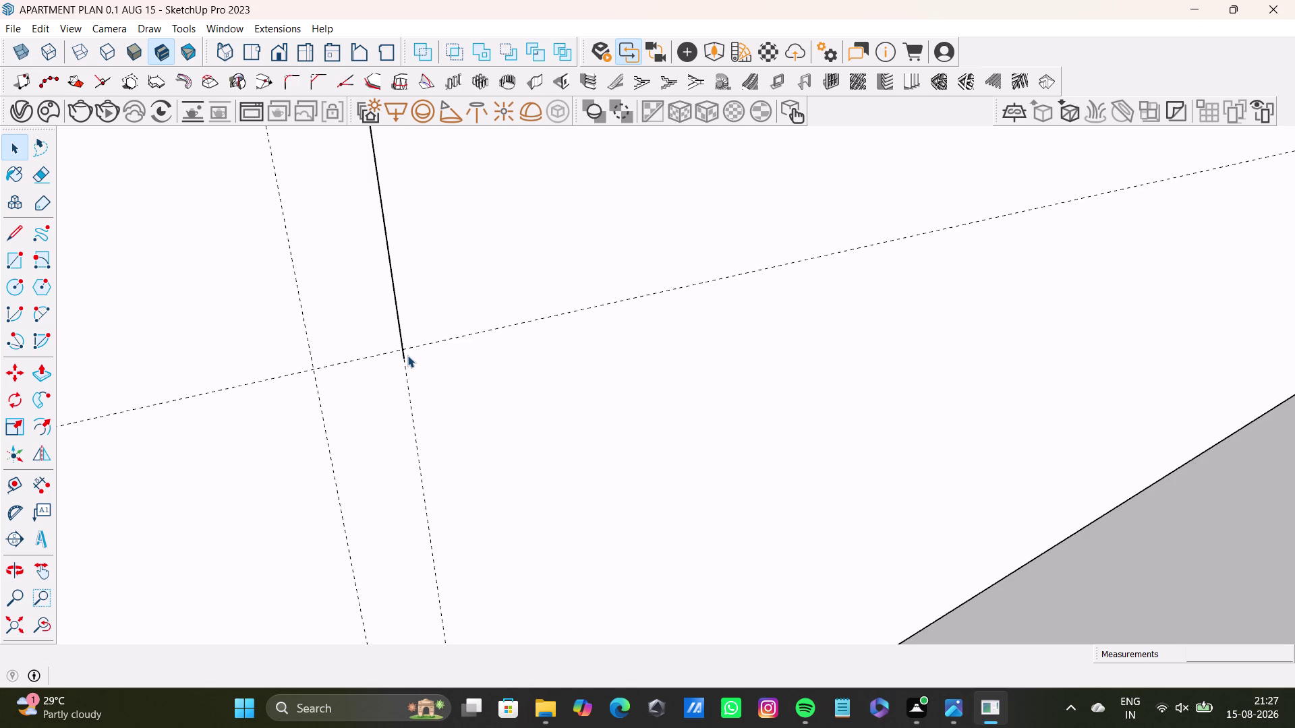
scroll(up, 3)
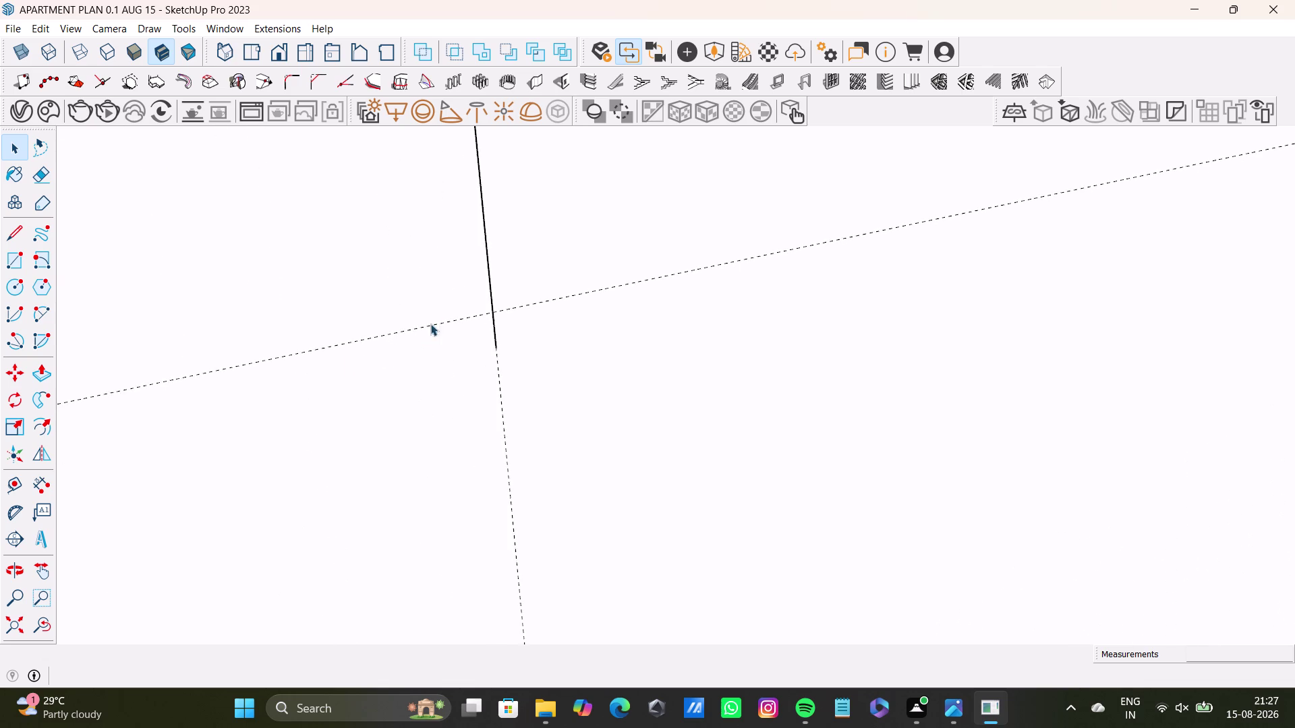
scroll(up, 3)
scroll(up, 3)
scroll(down, 3)
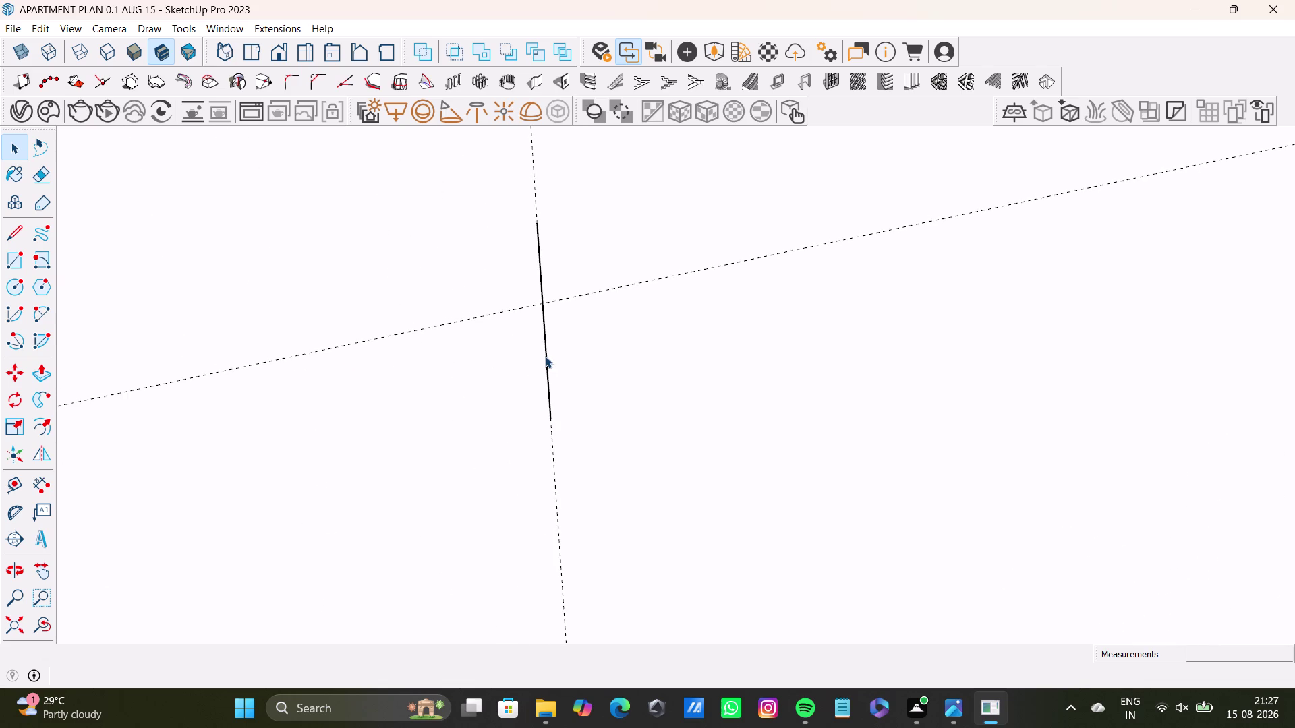
scroll(down, 3)
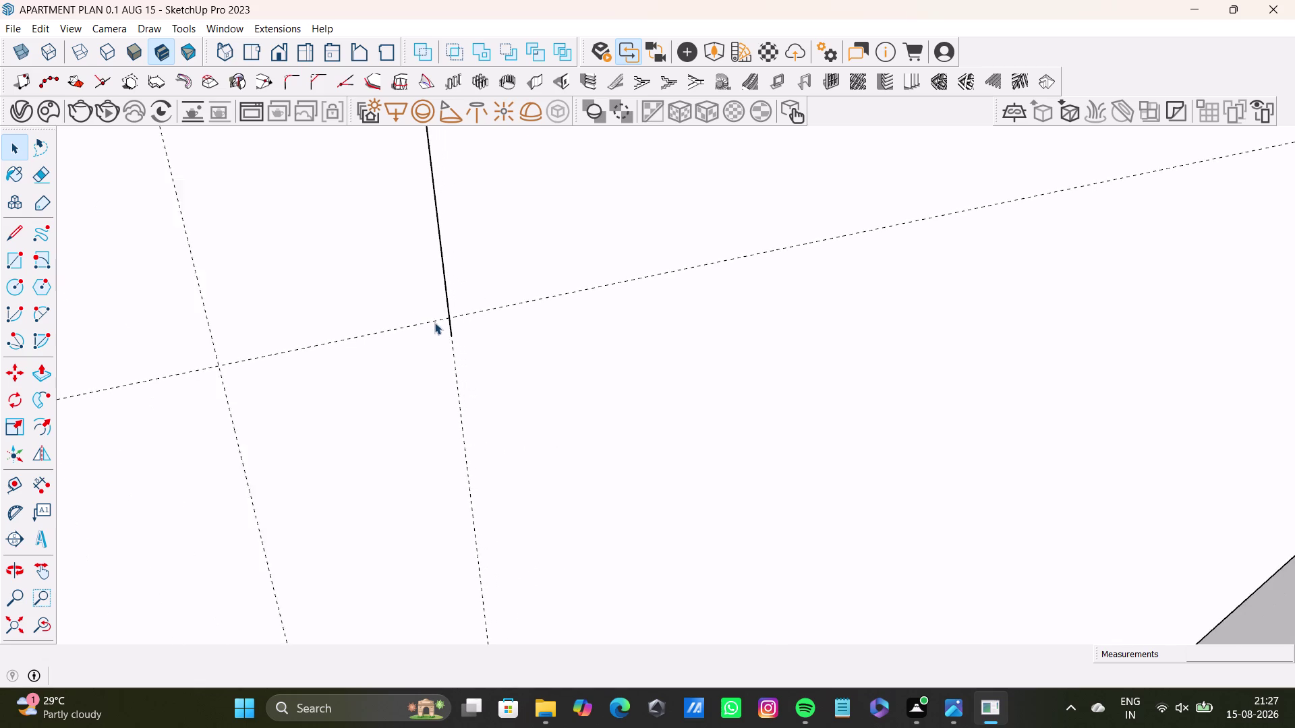
scroll(down, 3)
middle_drag(423, 295, 506, 379)
scroll(up, 3)
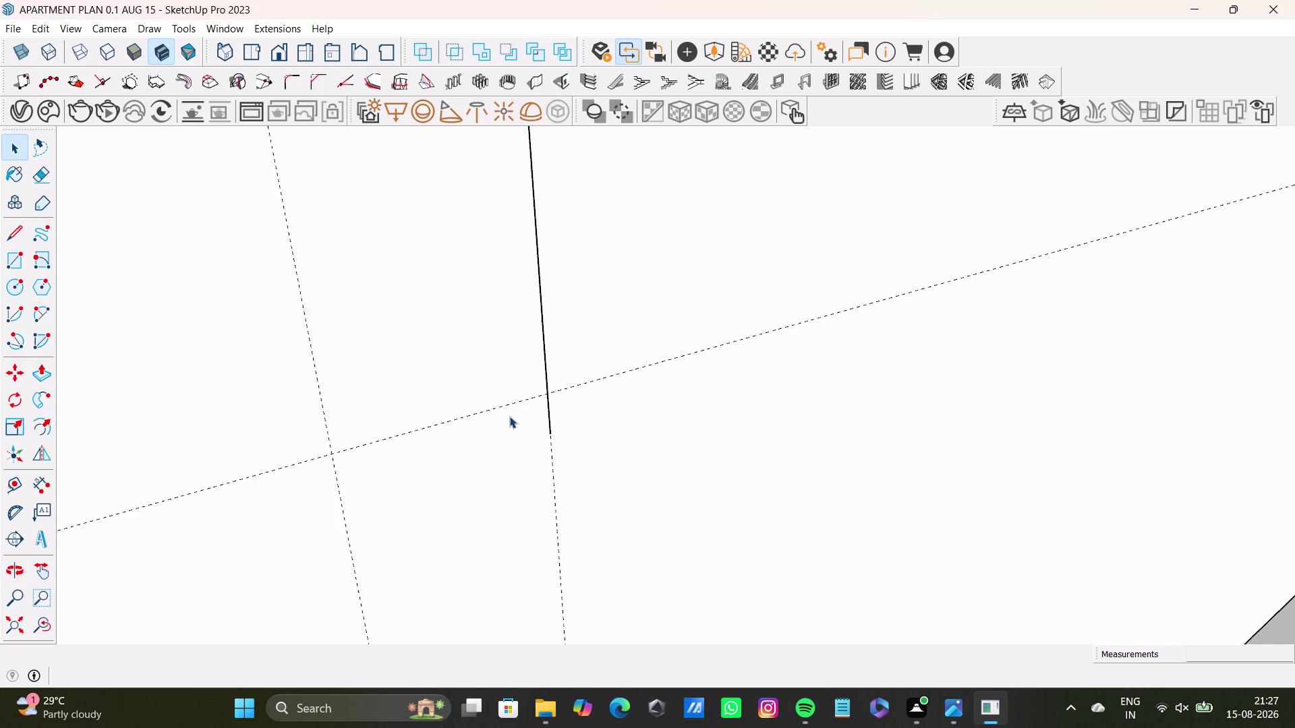
scroll(up, 3)
scroll(down, 3)
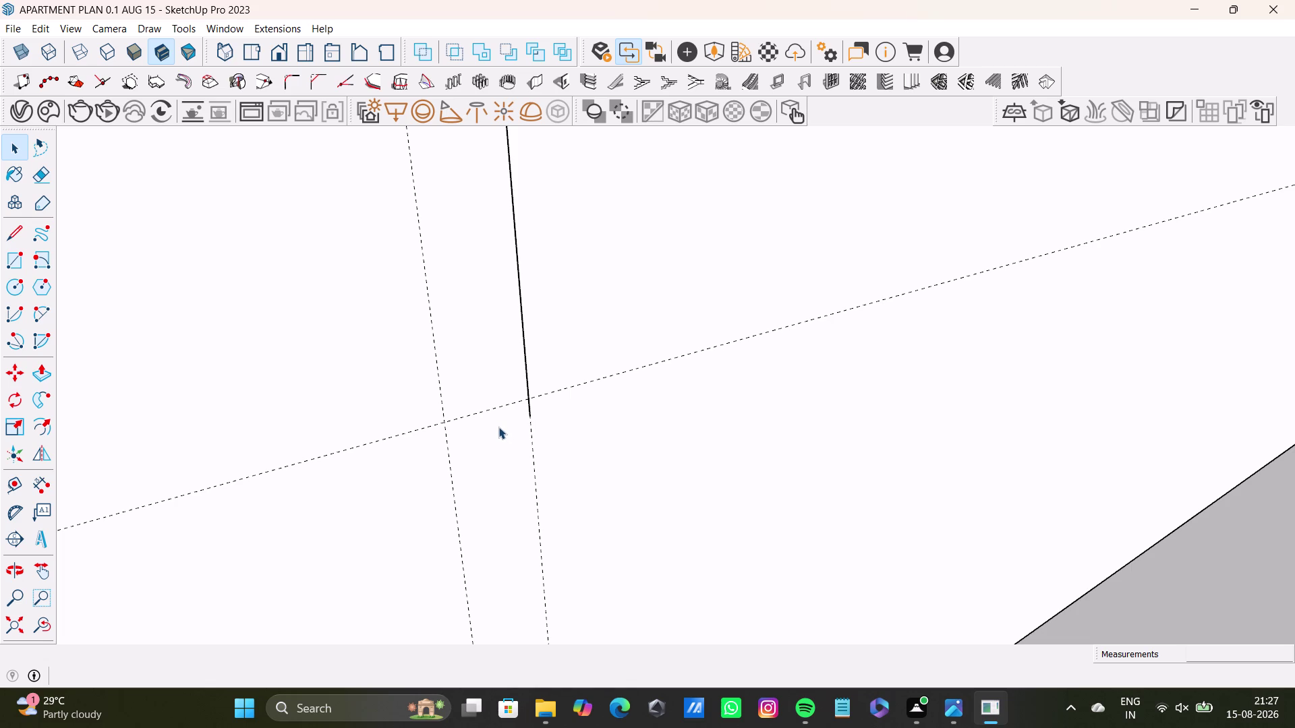
scroll(up, 3)
scroll(up, 3)
Select and delete the element below the vertical edge's lower end.
click(546, 448)
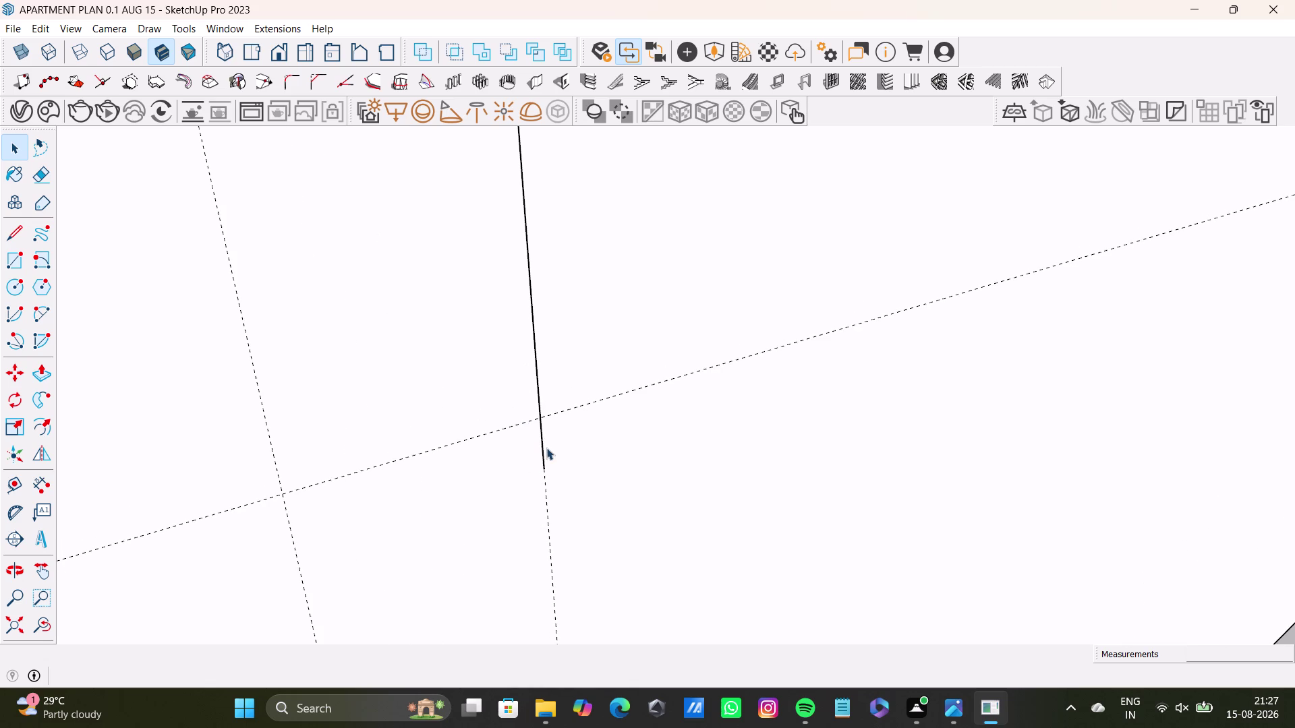
click(542, 451)
key(Delete)
Start a new line at the vertical edge's lower end, anchored on the guide line.
click(19, 233)
scroll(up, 3)
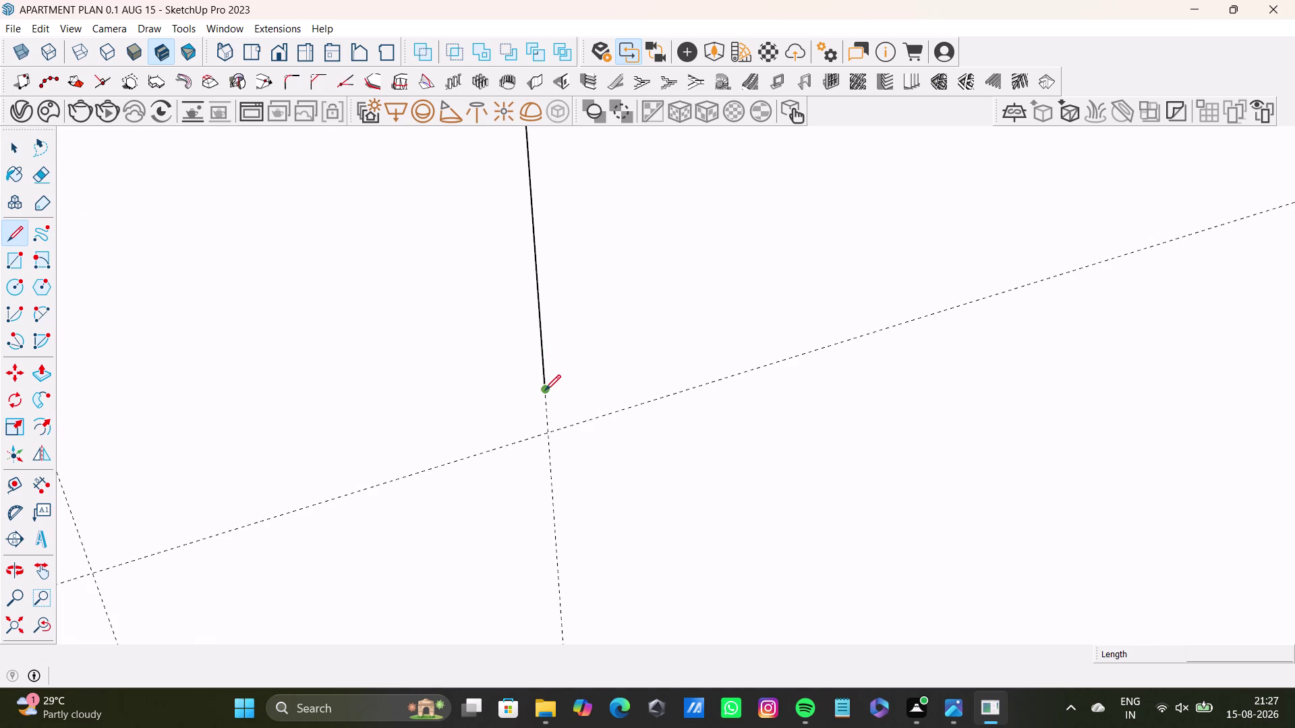
click(545, 391)
click(551, 429)
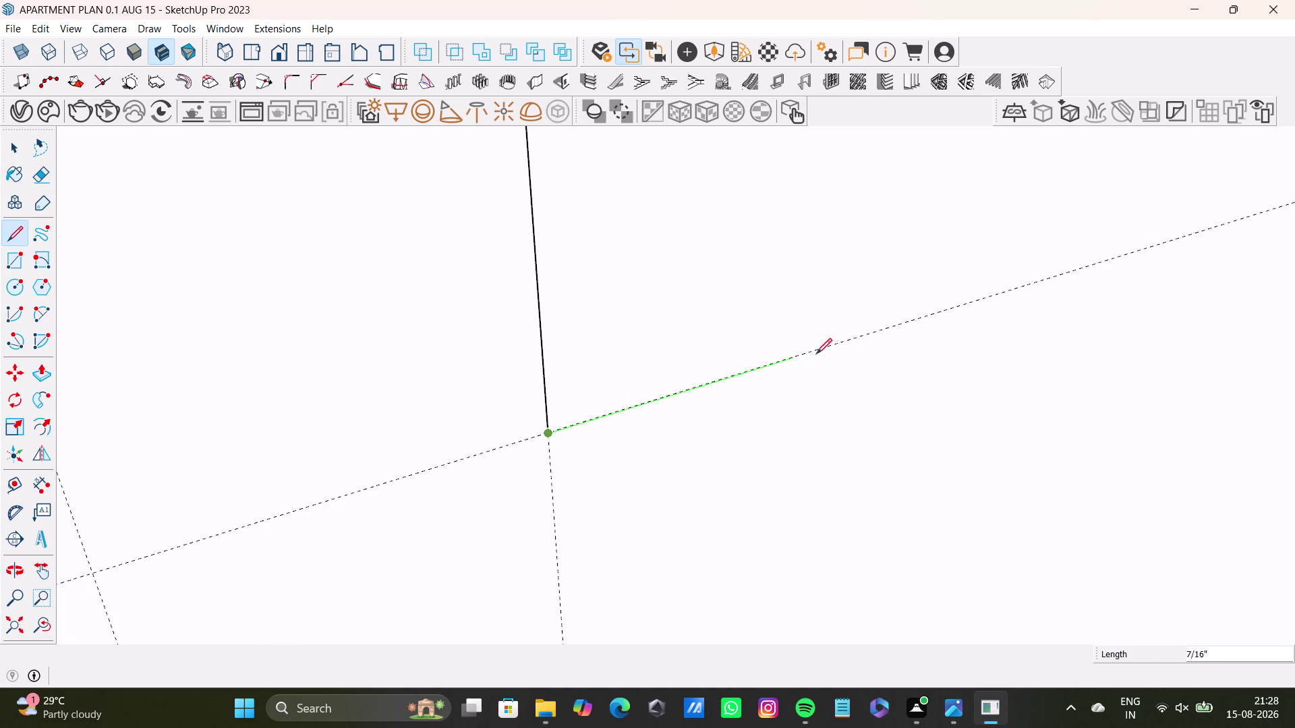